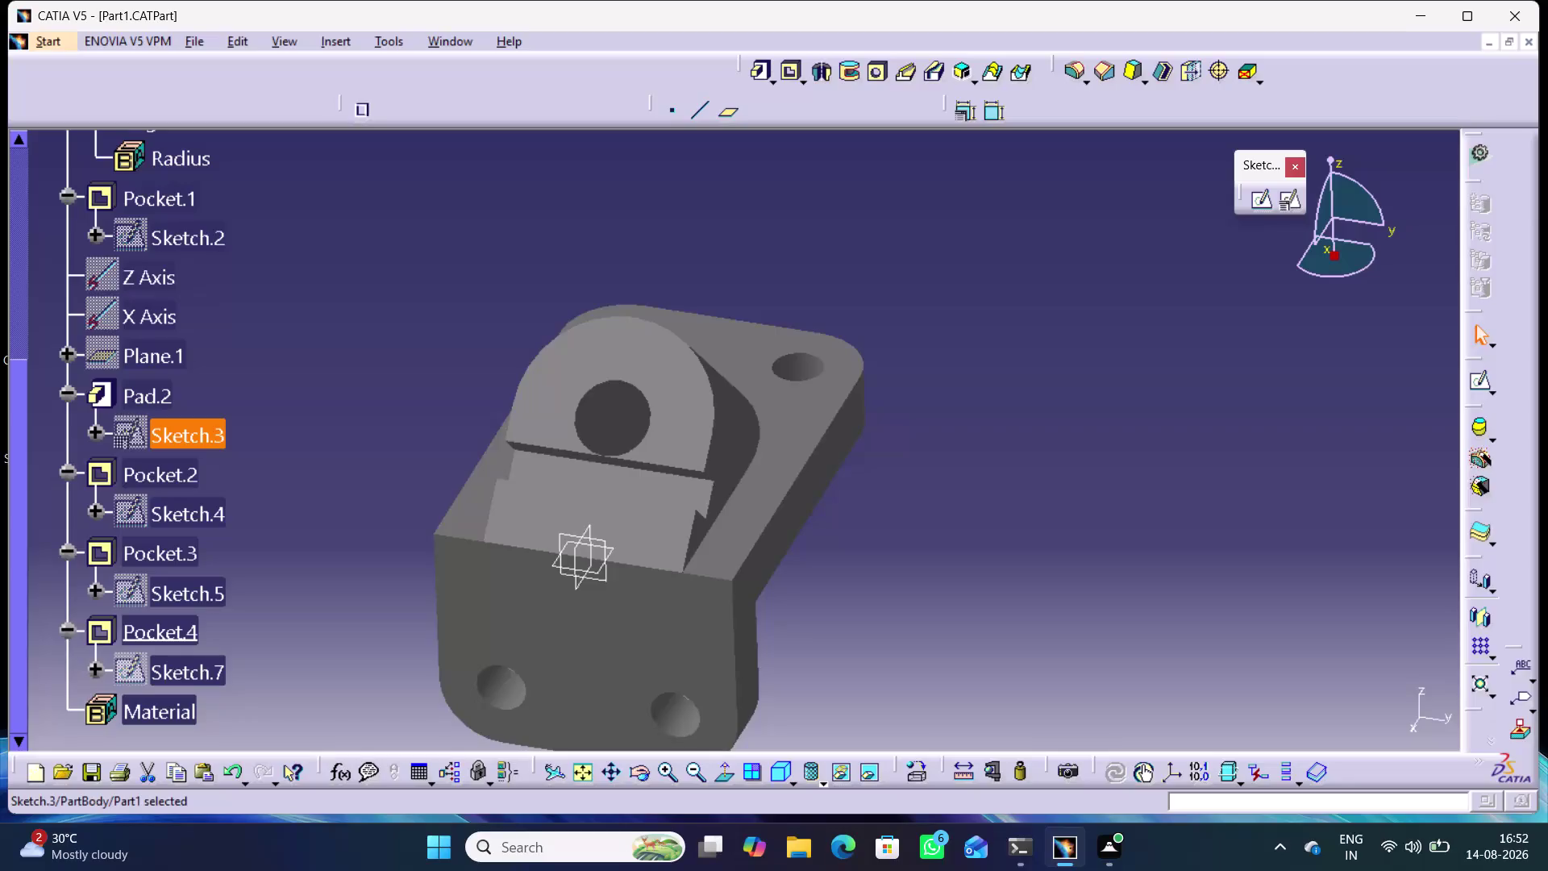
Orbit the bracket and inspect Sketch.2's two 20 mm hole circles.
middle_drag(924, 541, 962, 488)
right_drag(925, 541, 961, 488)
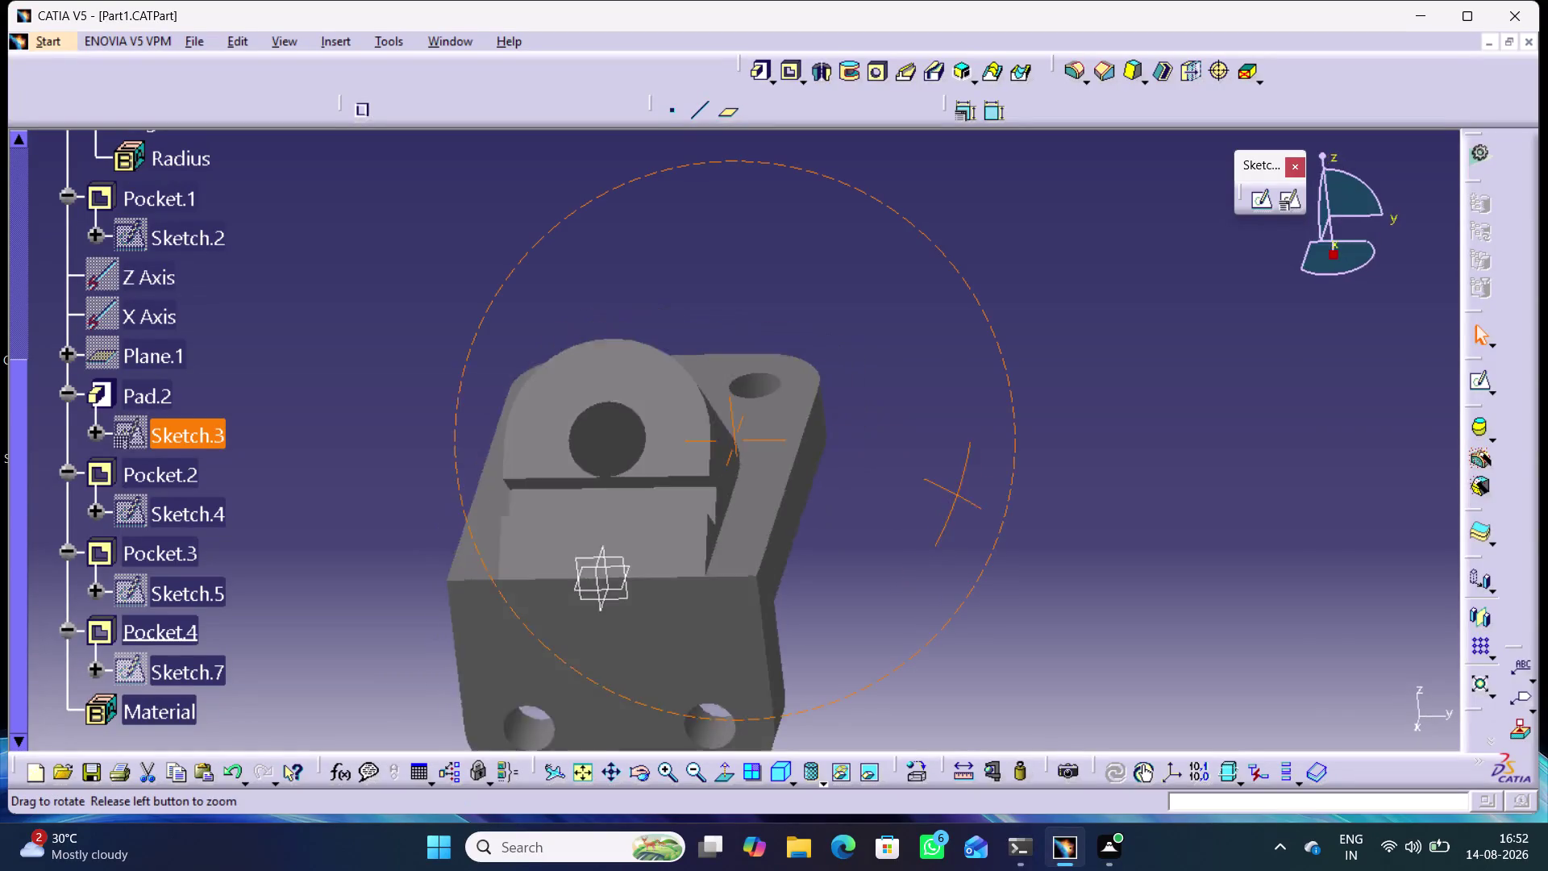
middle_drag(962, 488, 907, 536)
right_drag(962, 487, 907, 536)
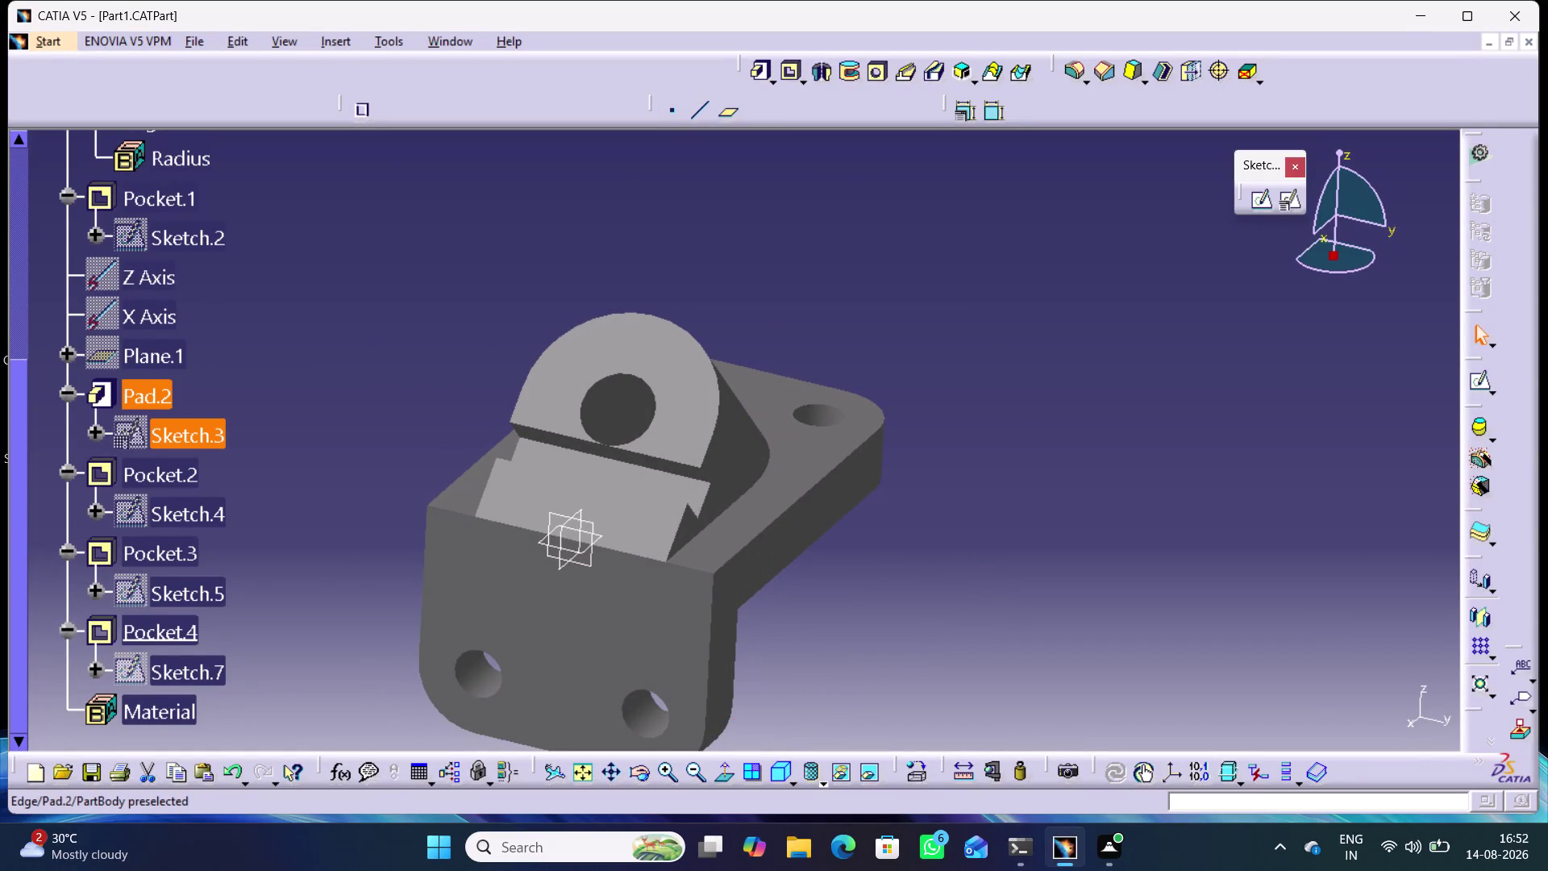
double_click(212, 241)
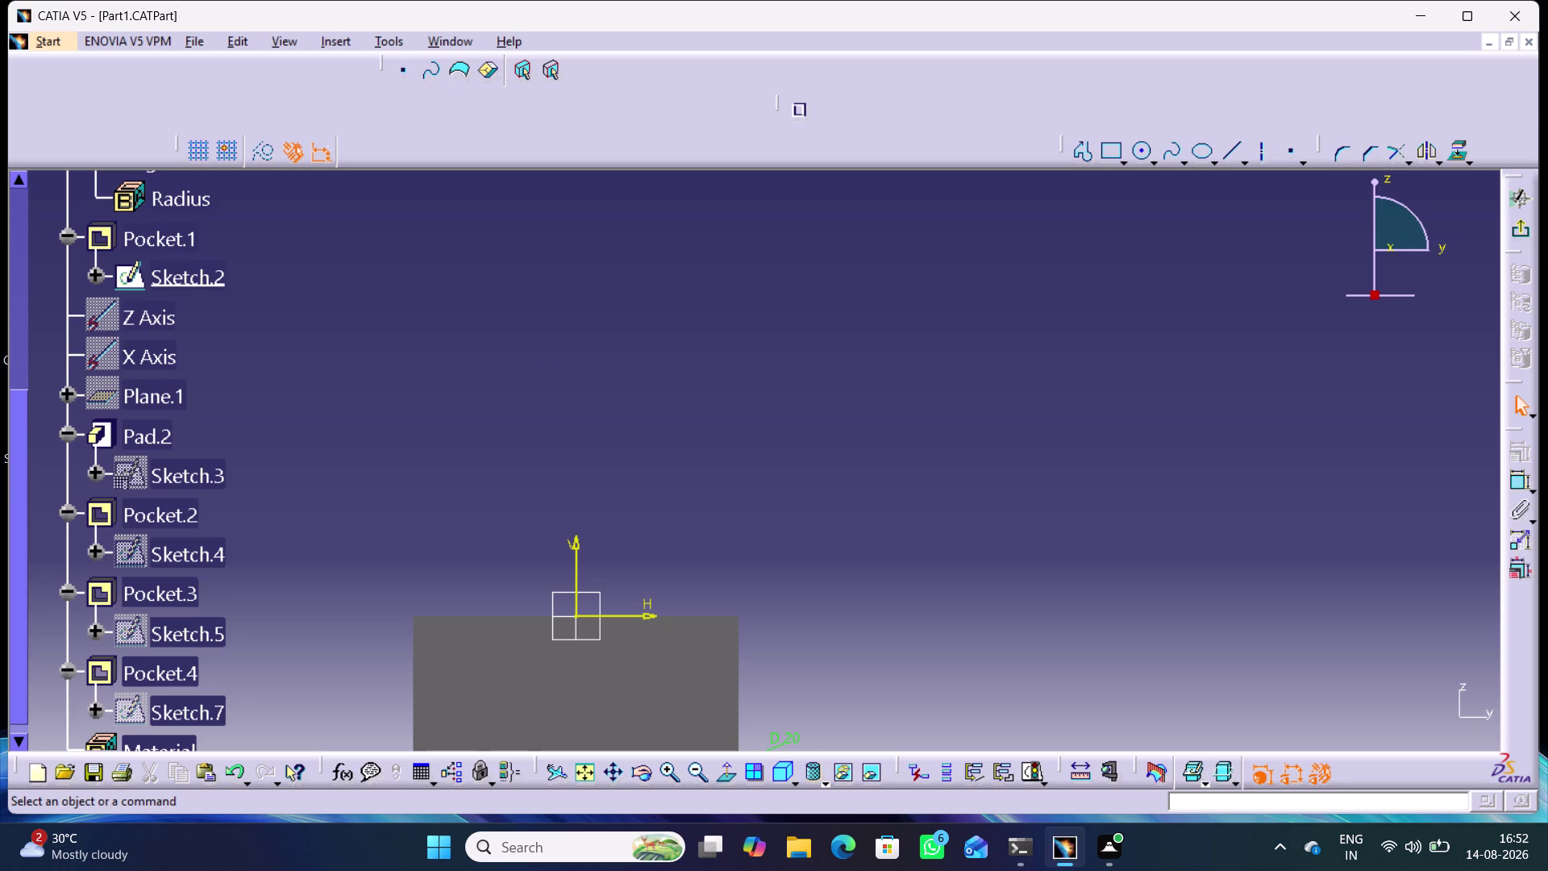
middle_drag(826, 573, 935, 268)
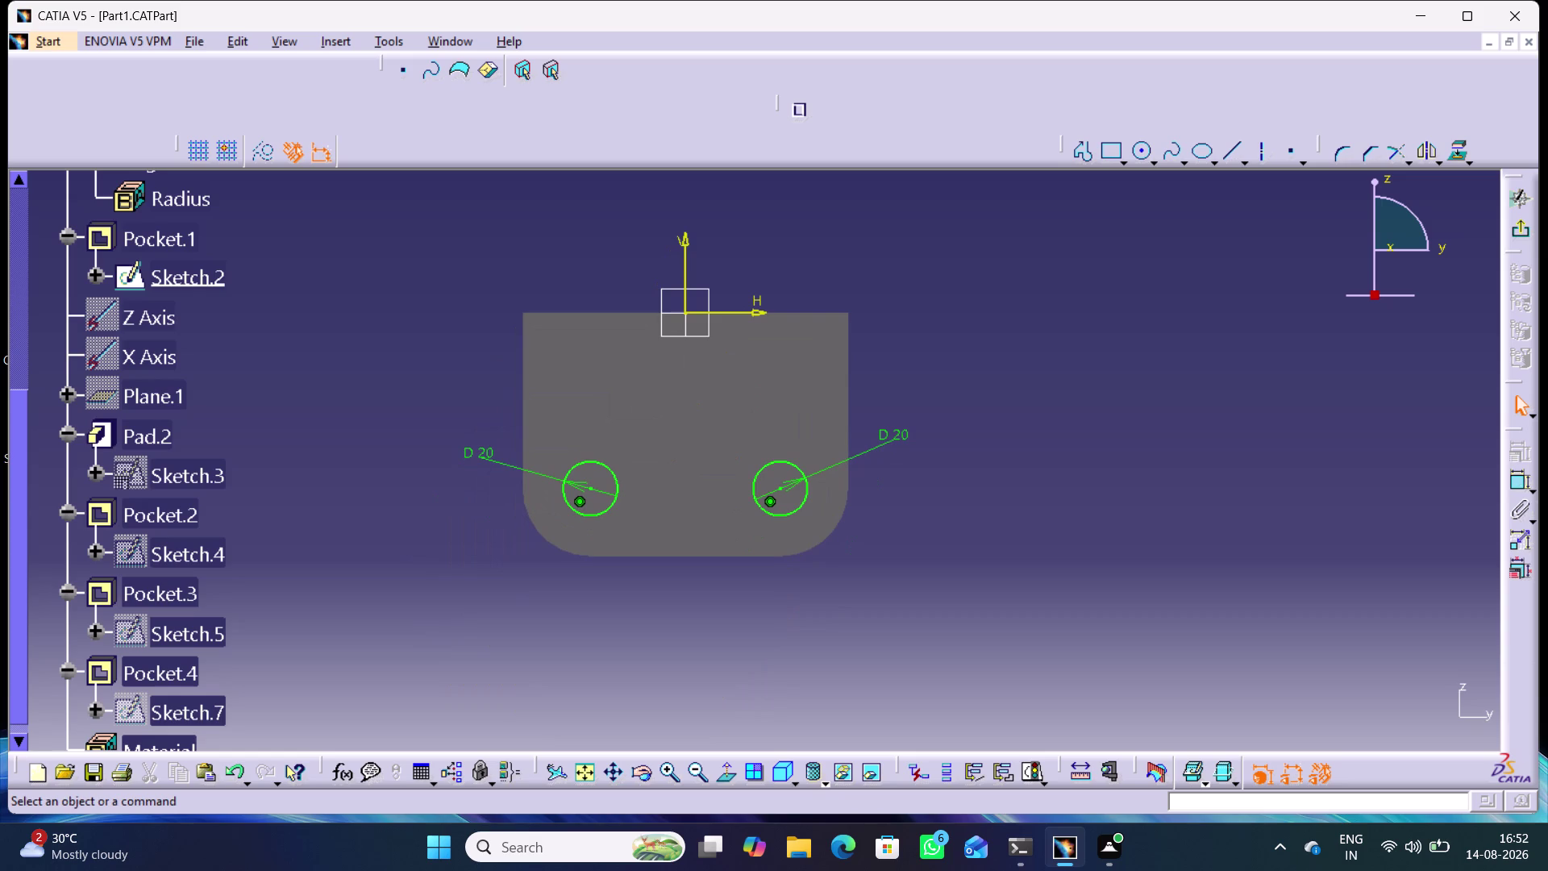
click(1520, 233)
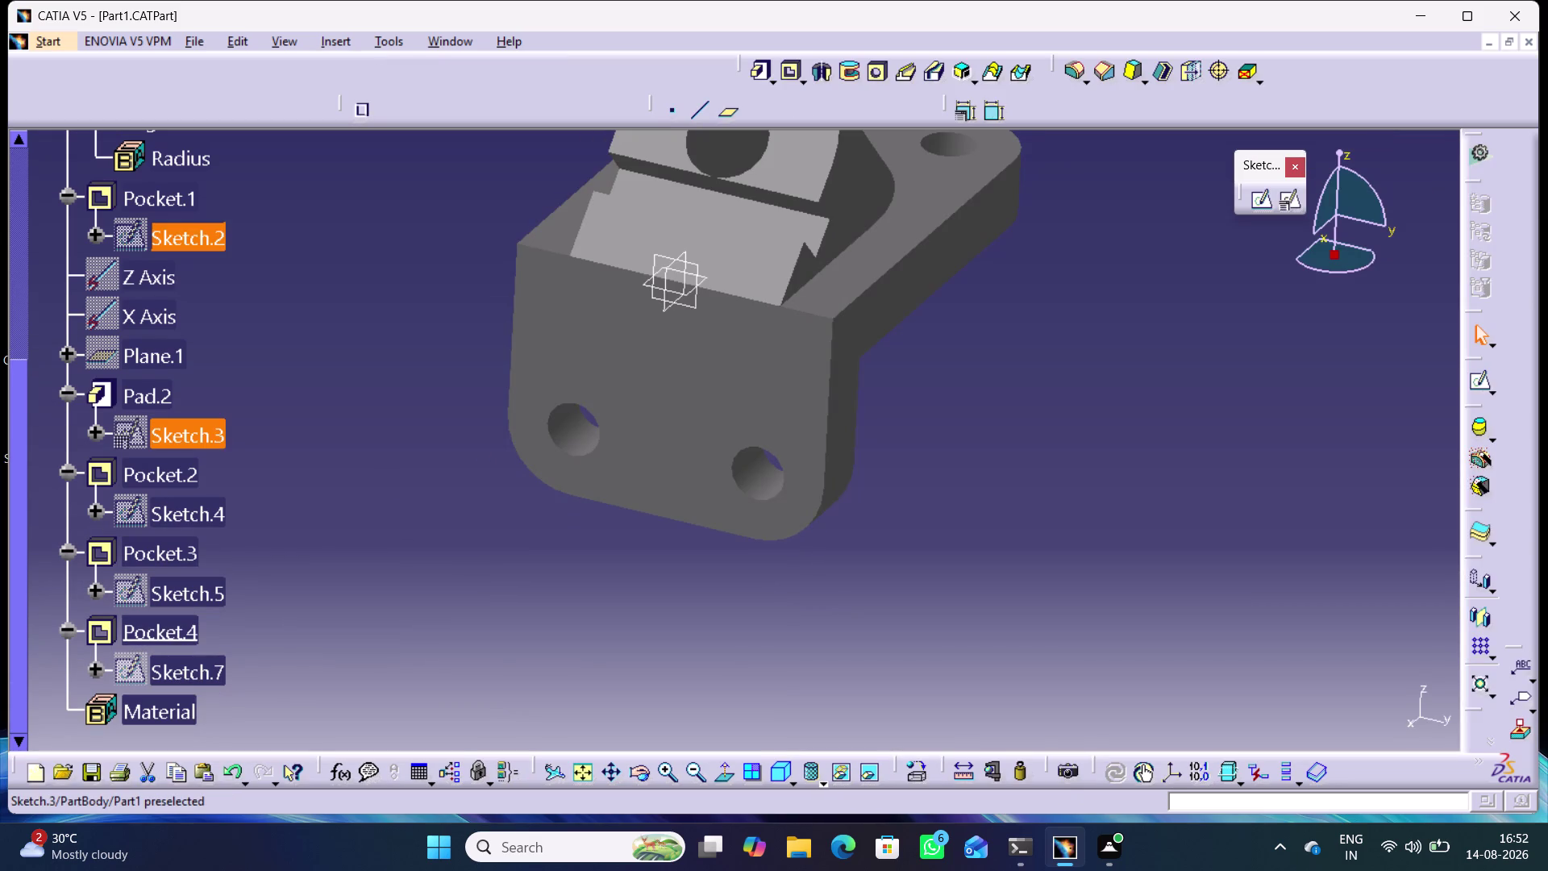
Inspect the upright's 80 by 95 profile sketch, then return to the part.
middle_drag(328, 386, 306, 442)
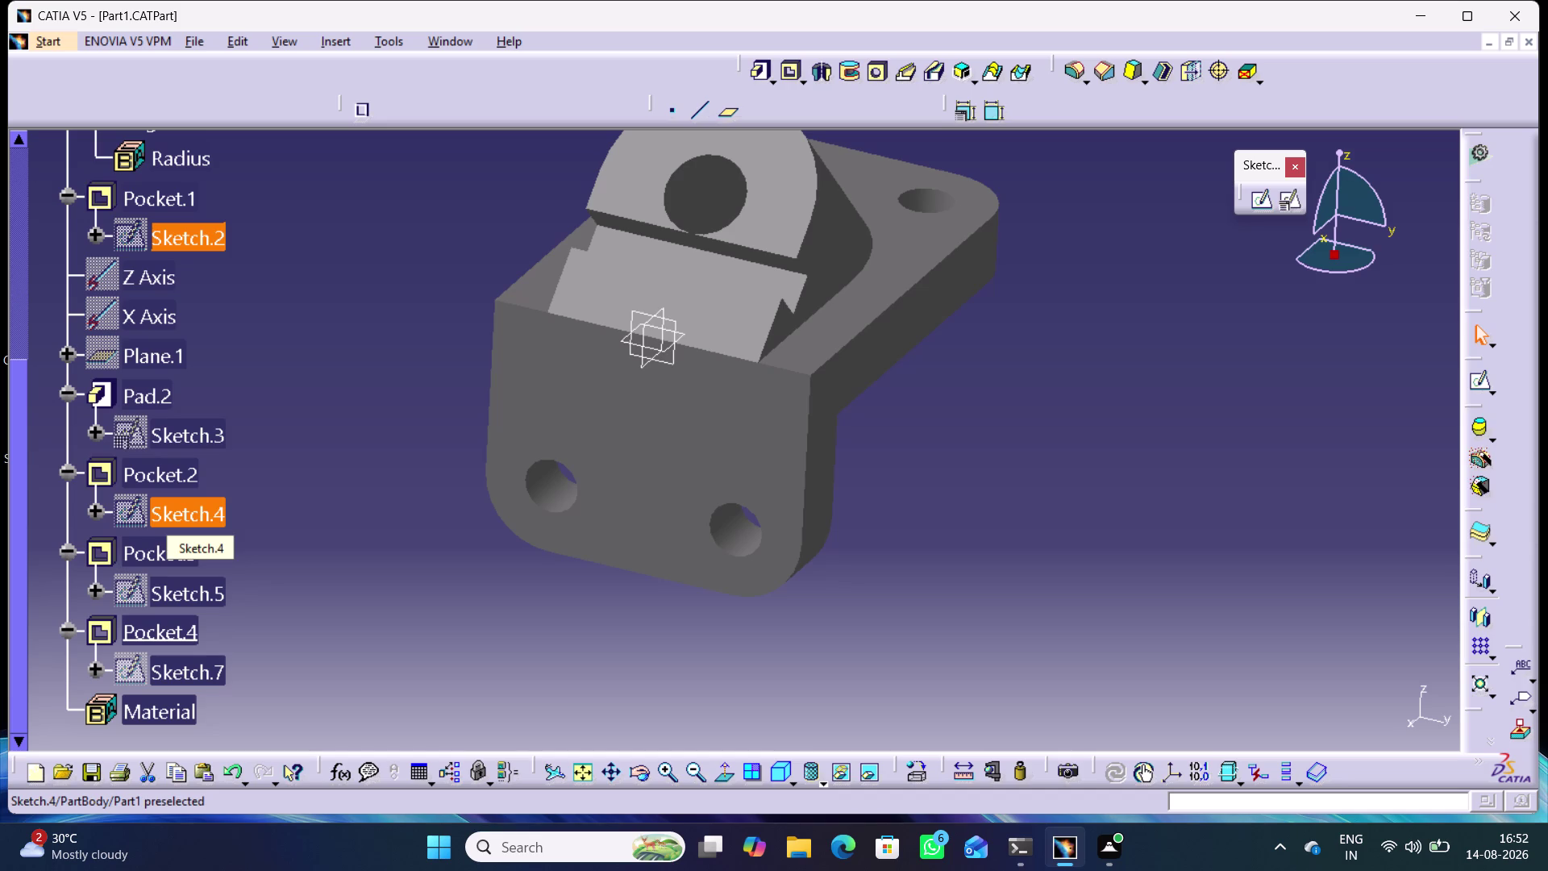
double_click(194, 434)
middle_drag(975, 382, 975, 411)
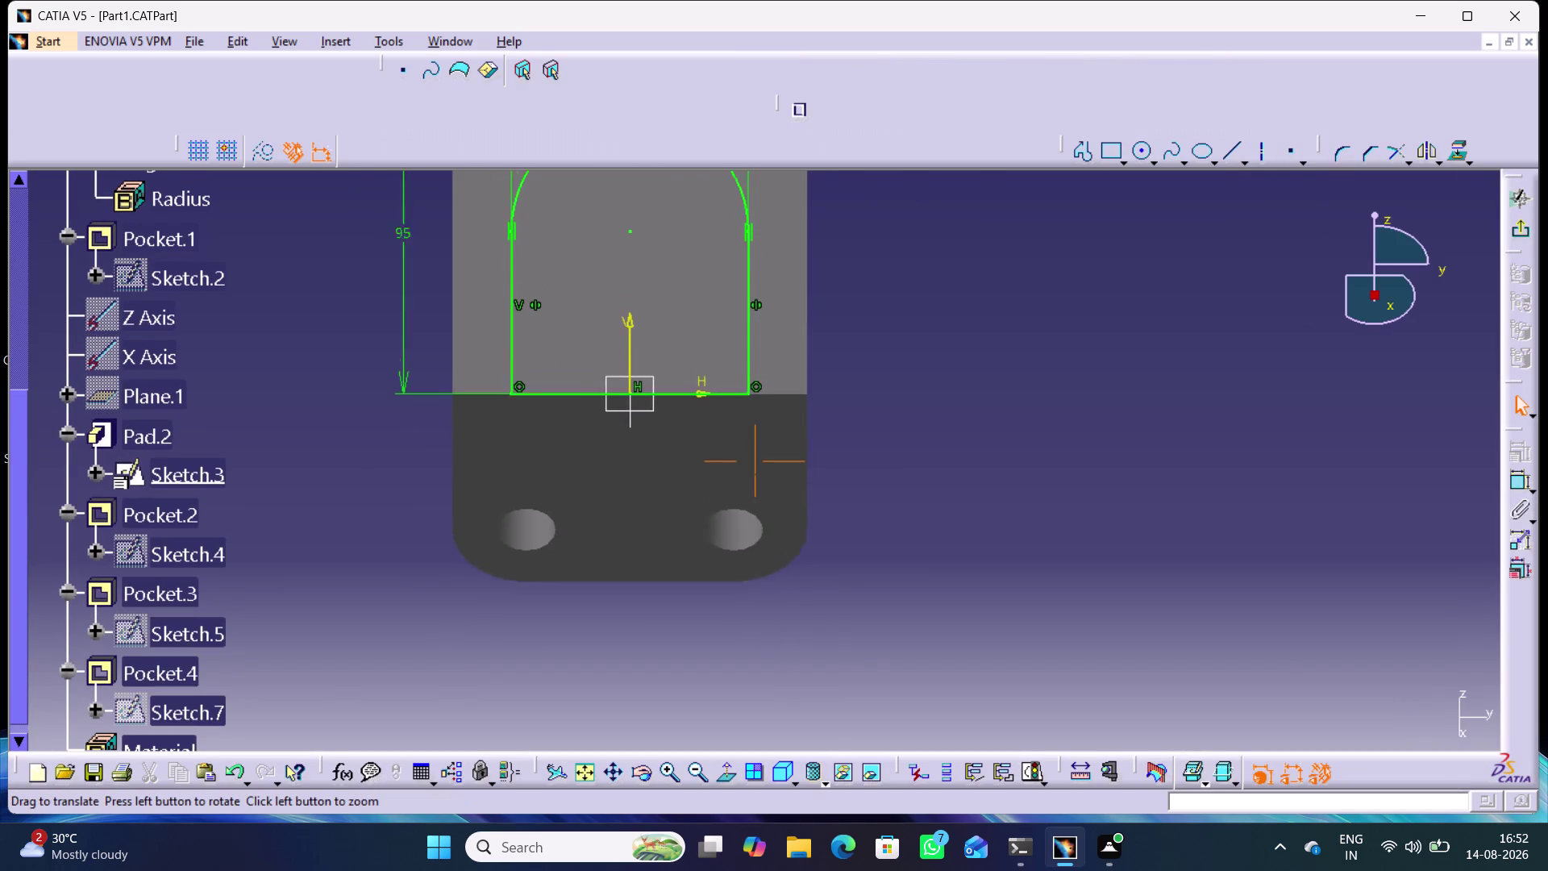
middle_drag(975, 411, 985, 601)
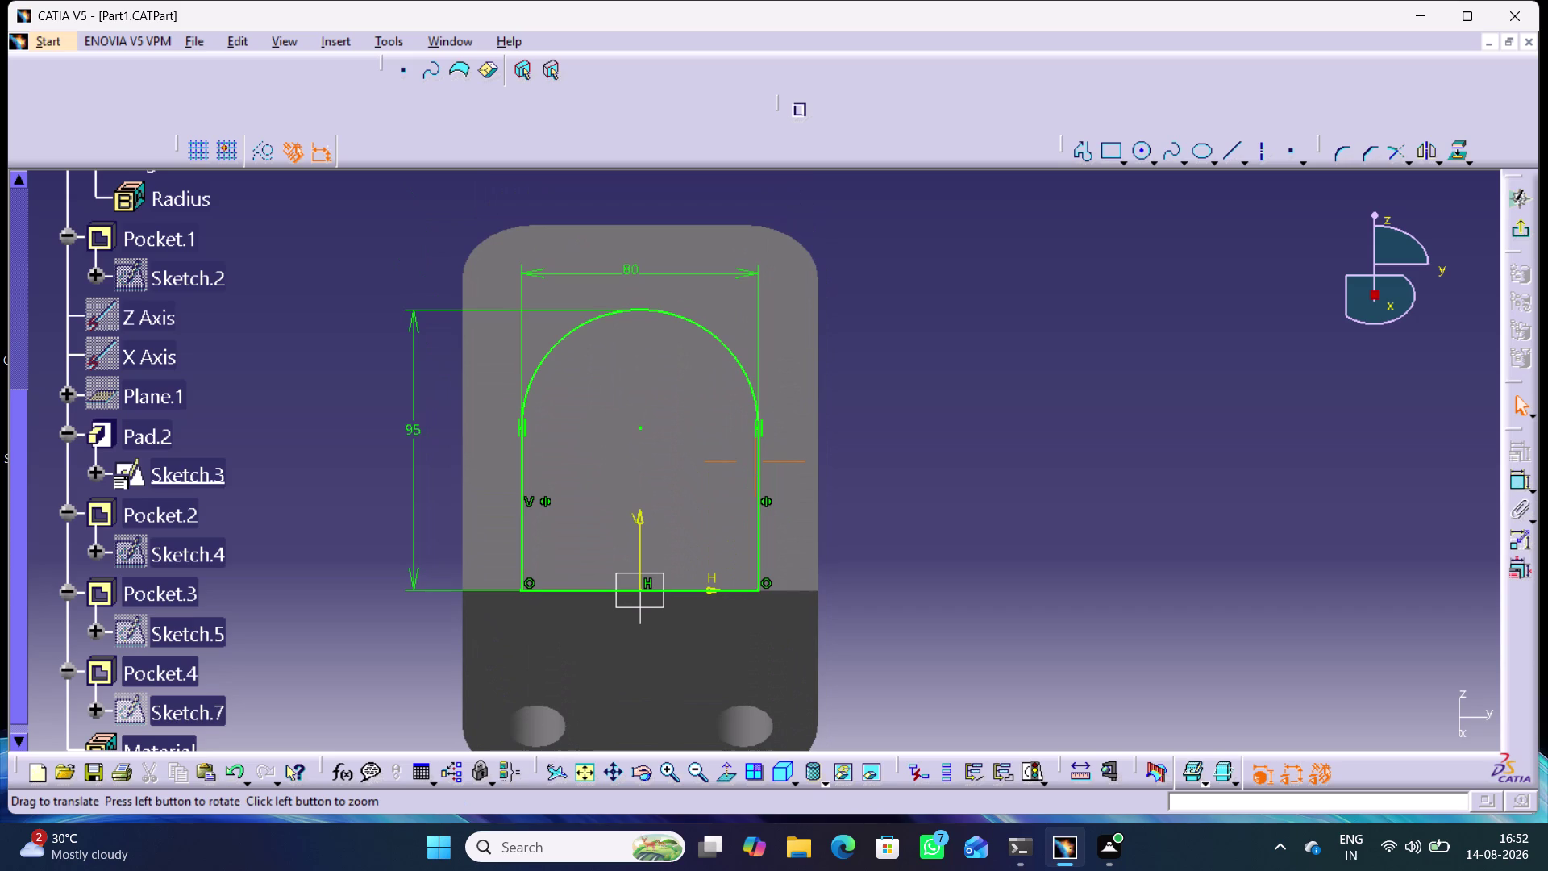
click(1524, 235)
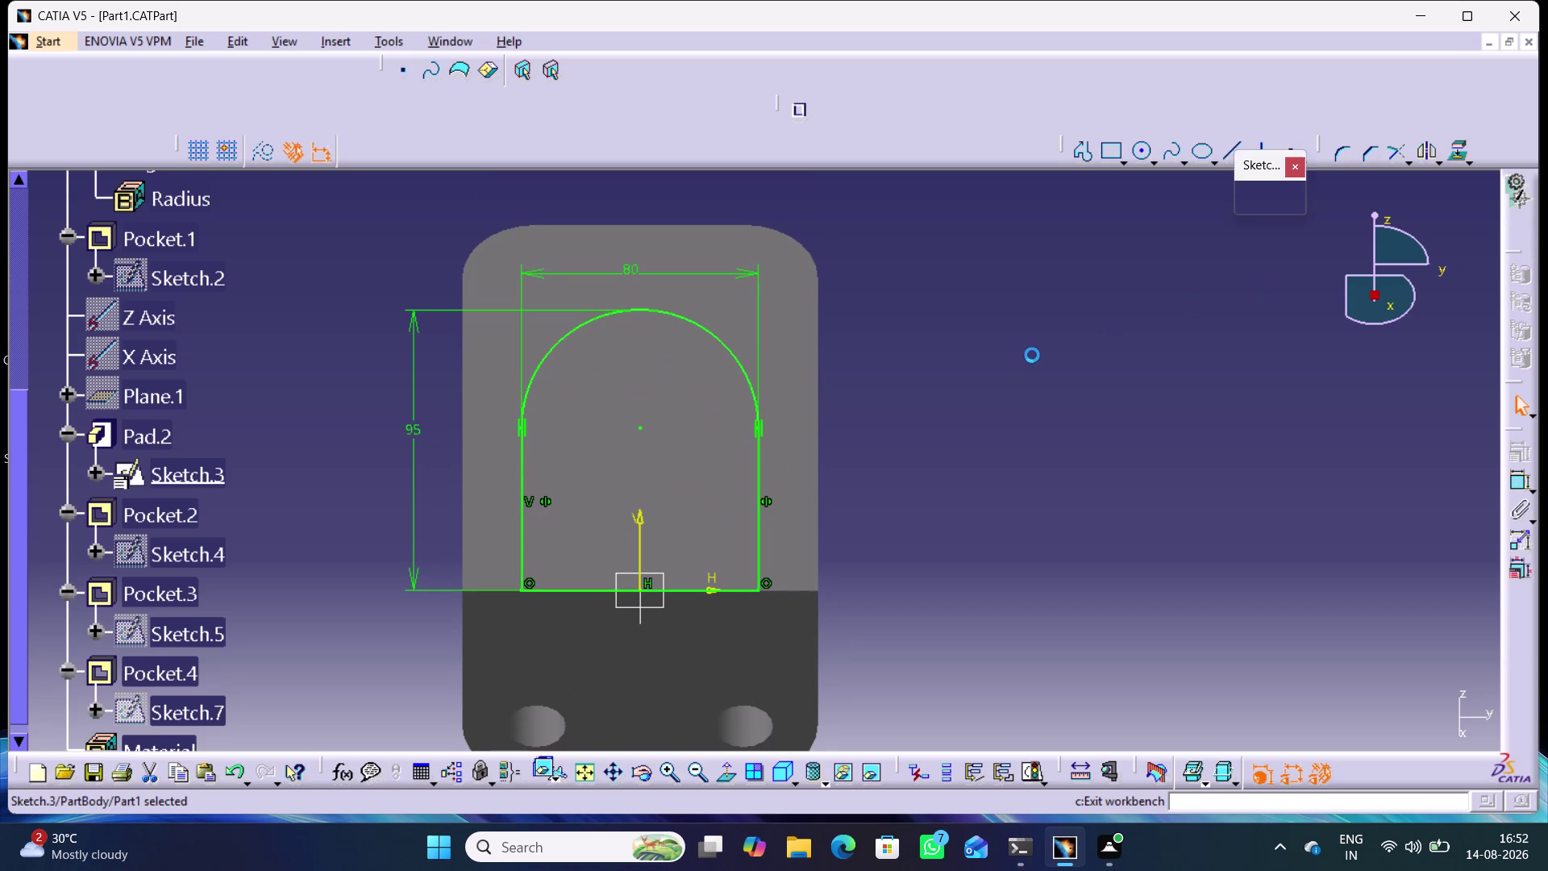
middle_drag(988, 503, 1044, 432)
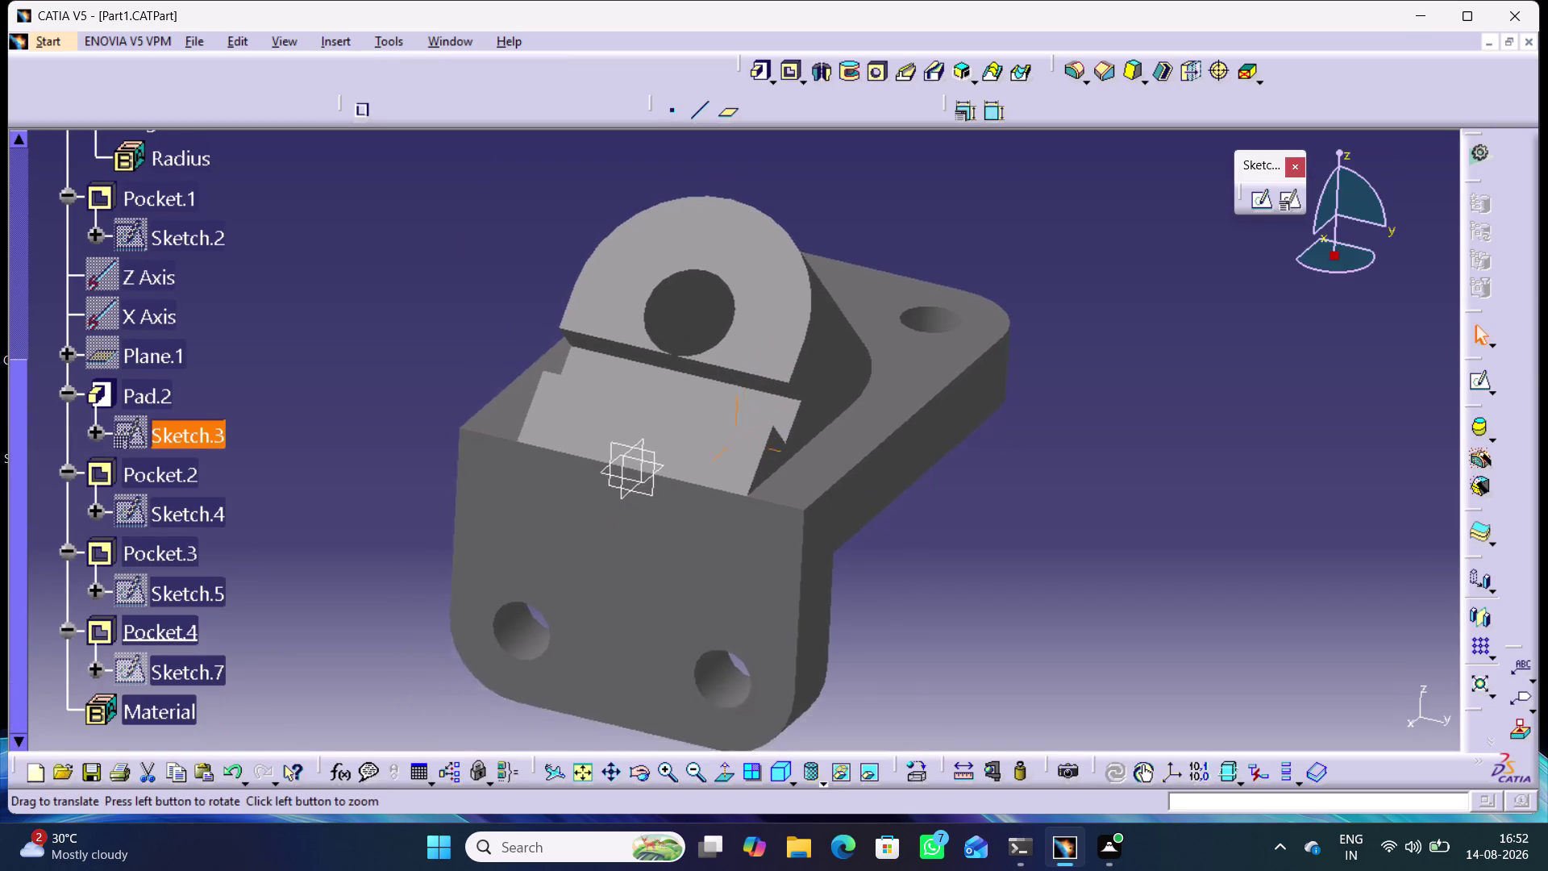
middle_drag(1045, 431, 1025, 466)
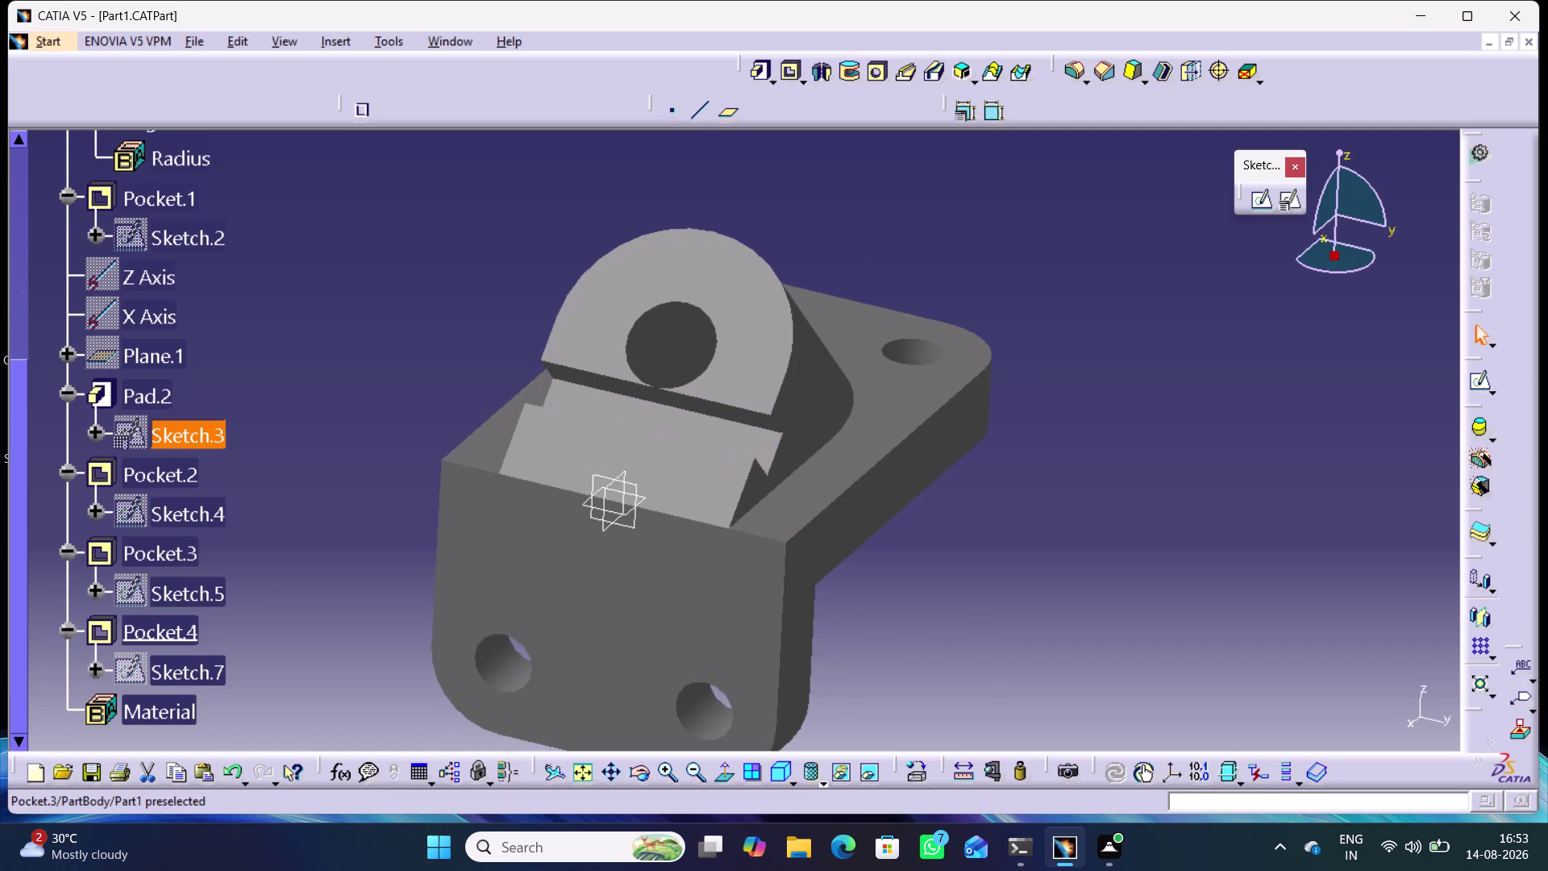
Change Sketch.5's slot offset constraint from 25 mm to 20 mm and exit the sketch.
double_click(187, 592)
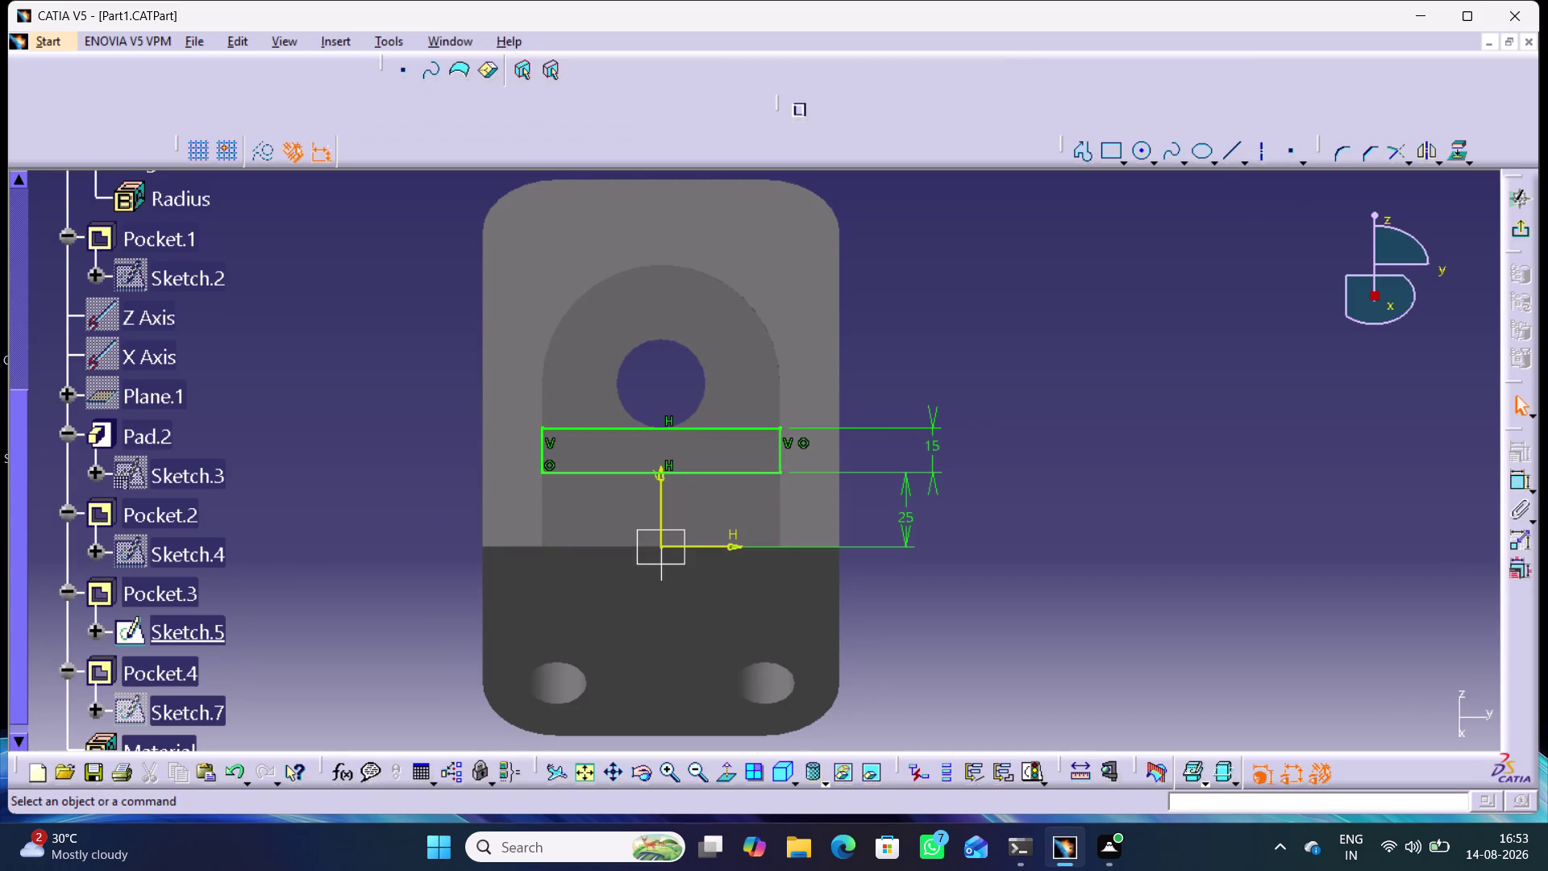
double_click(904, 512)
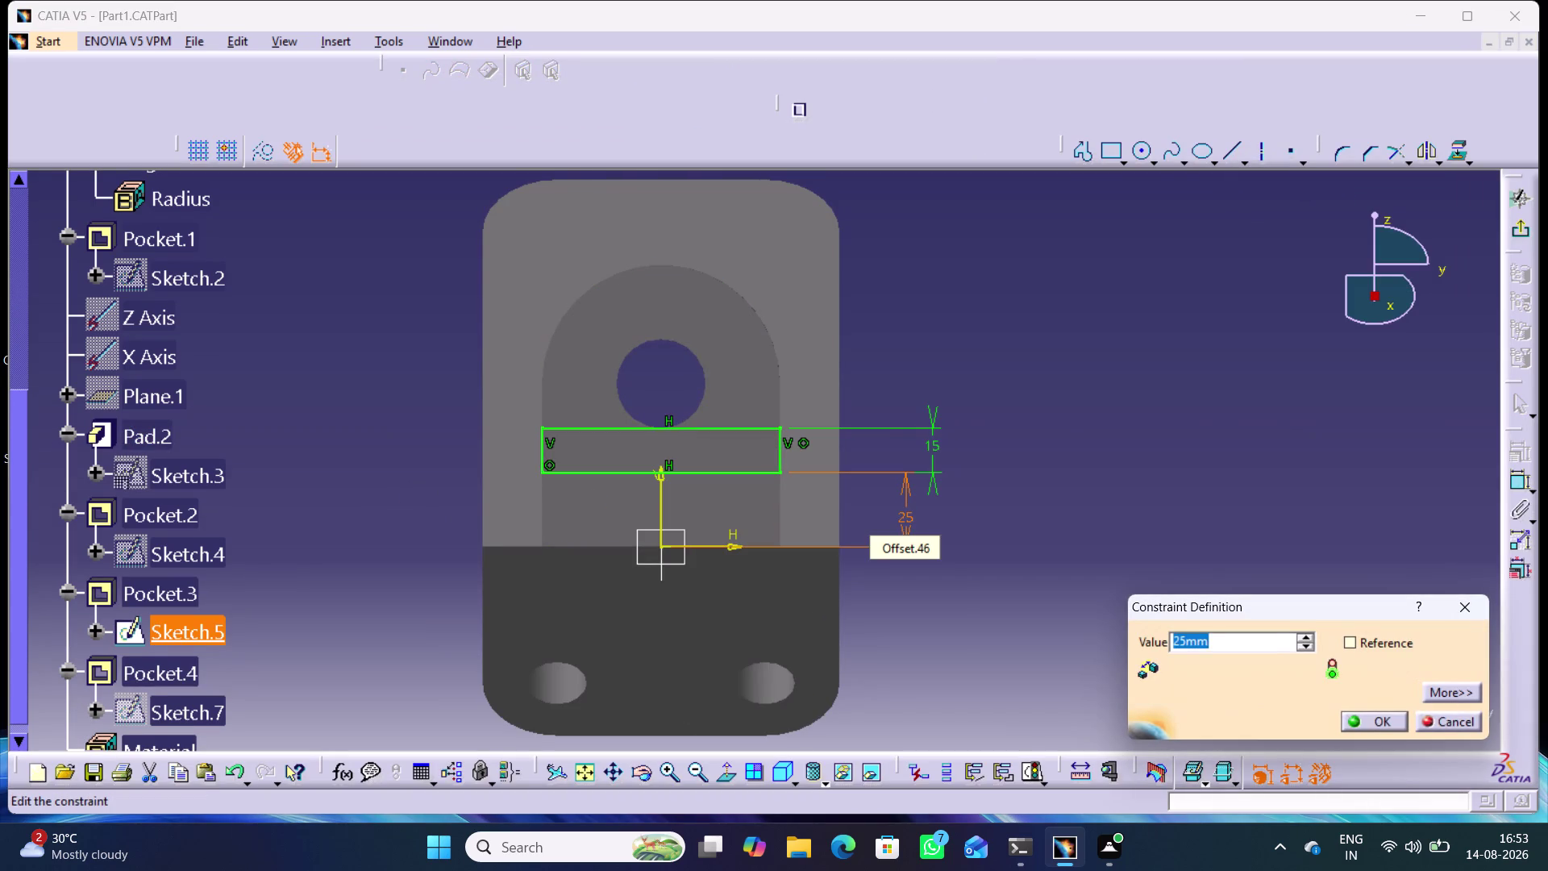
text(20)
key(Return)
click(1149, 458)
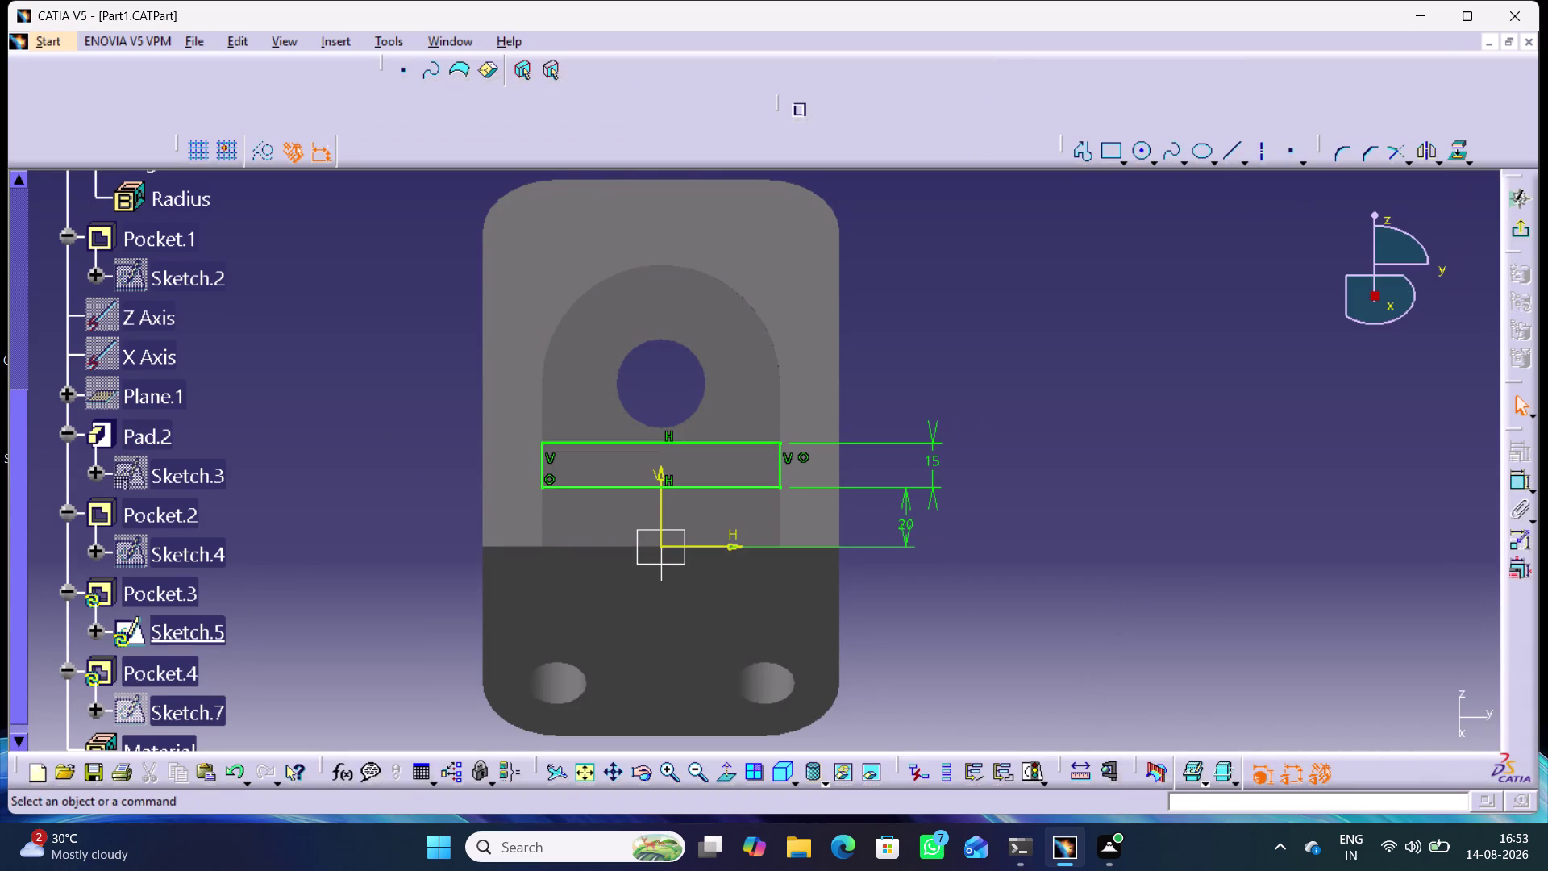
click(1527, 230)
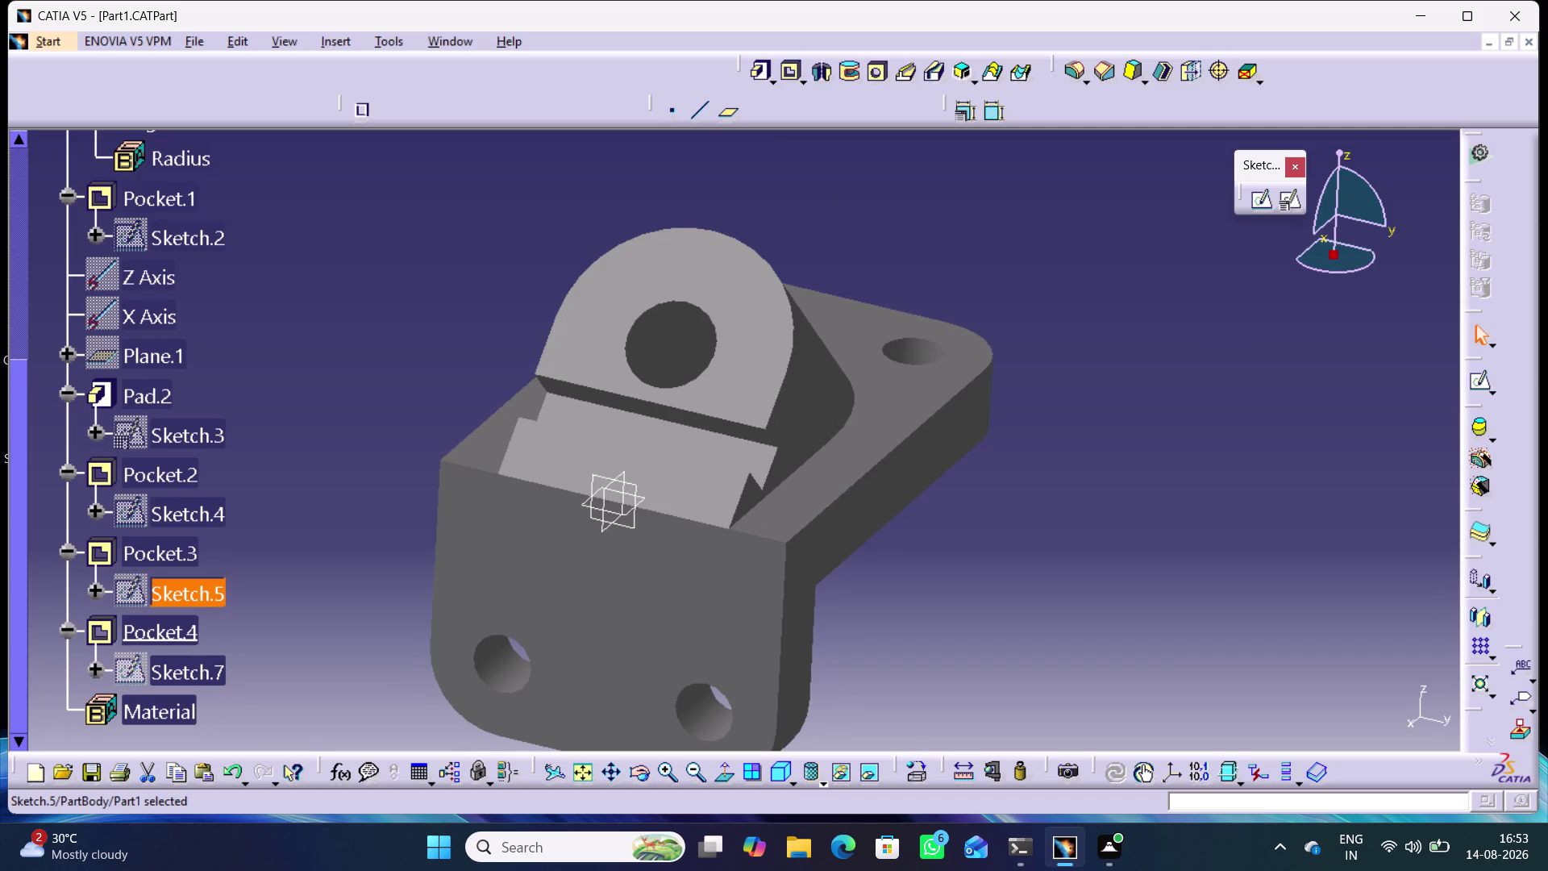
Deselect Sketch.5, update the part with Ctrl+U and save it.
click(1048, 405)
middle_drag(1068, 454, 1129, 465)
right_drag(1071, 455, 1128, 466)
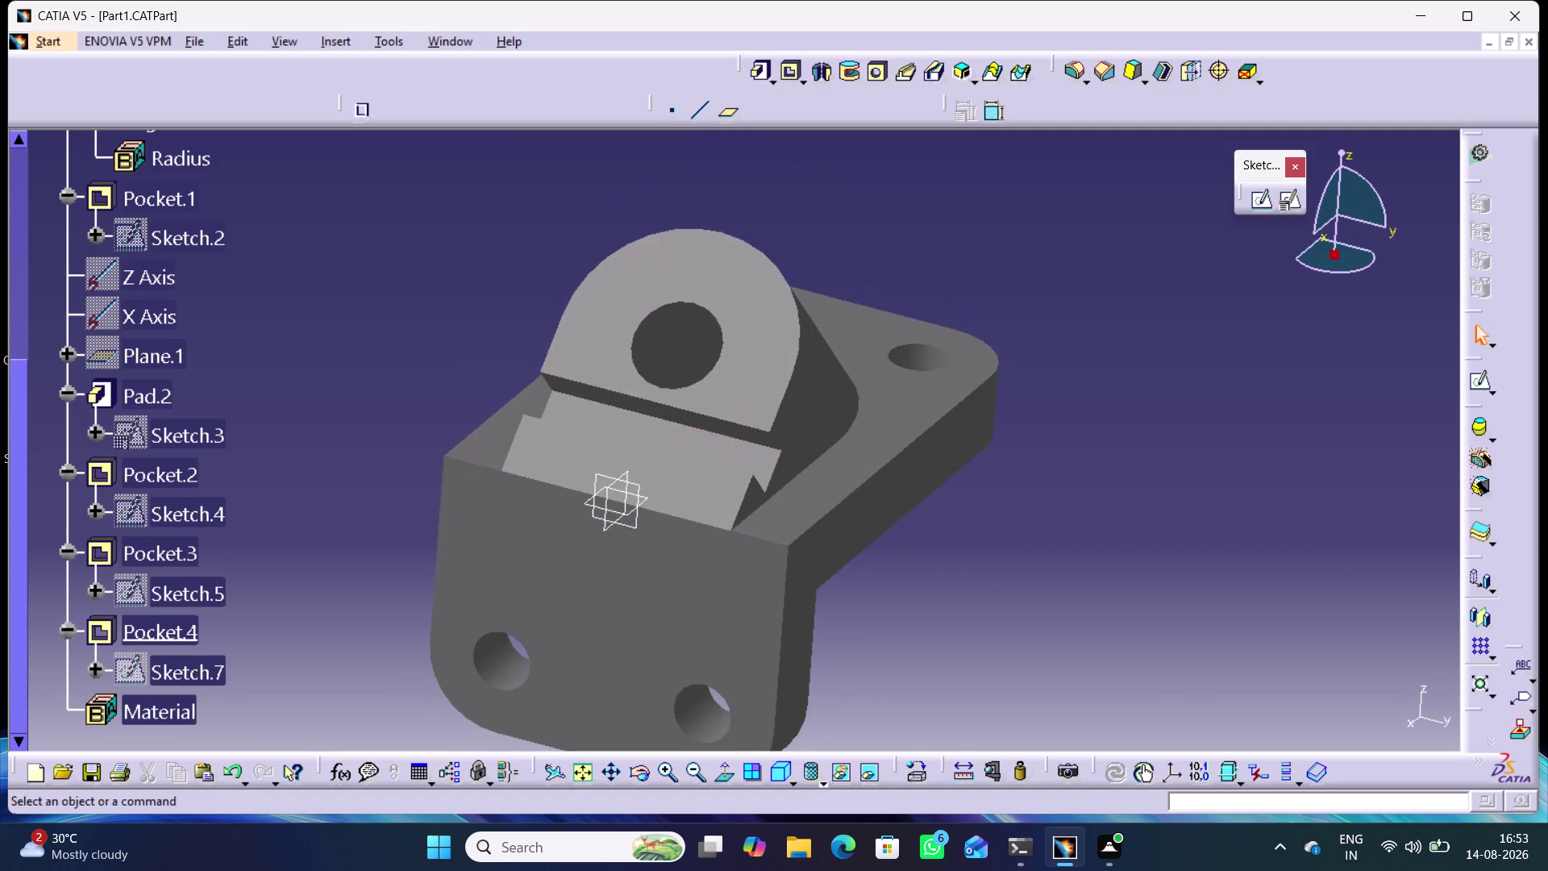
click(1140, 776)
click(1183, 679)
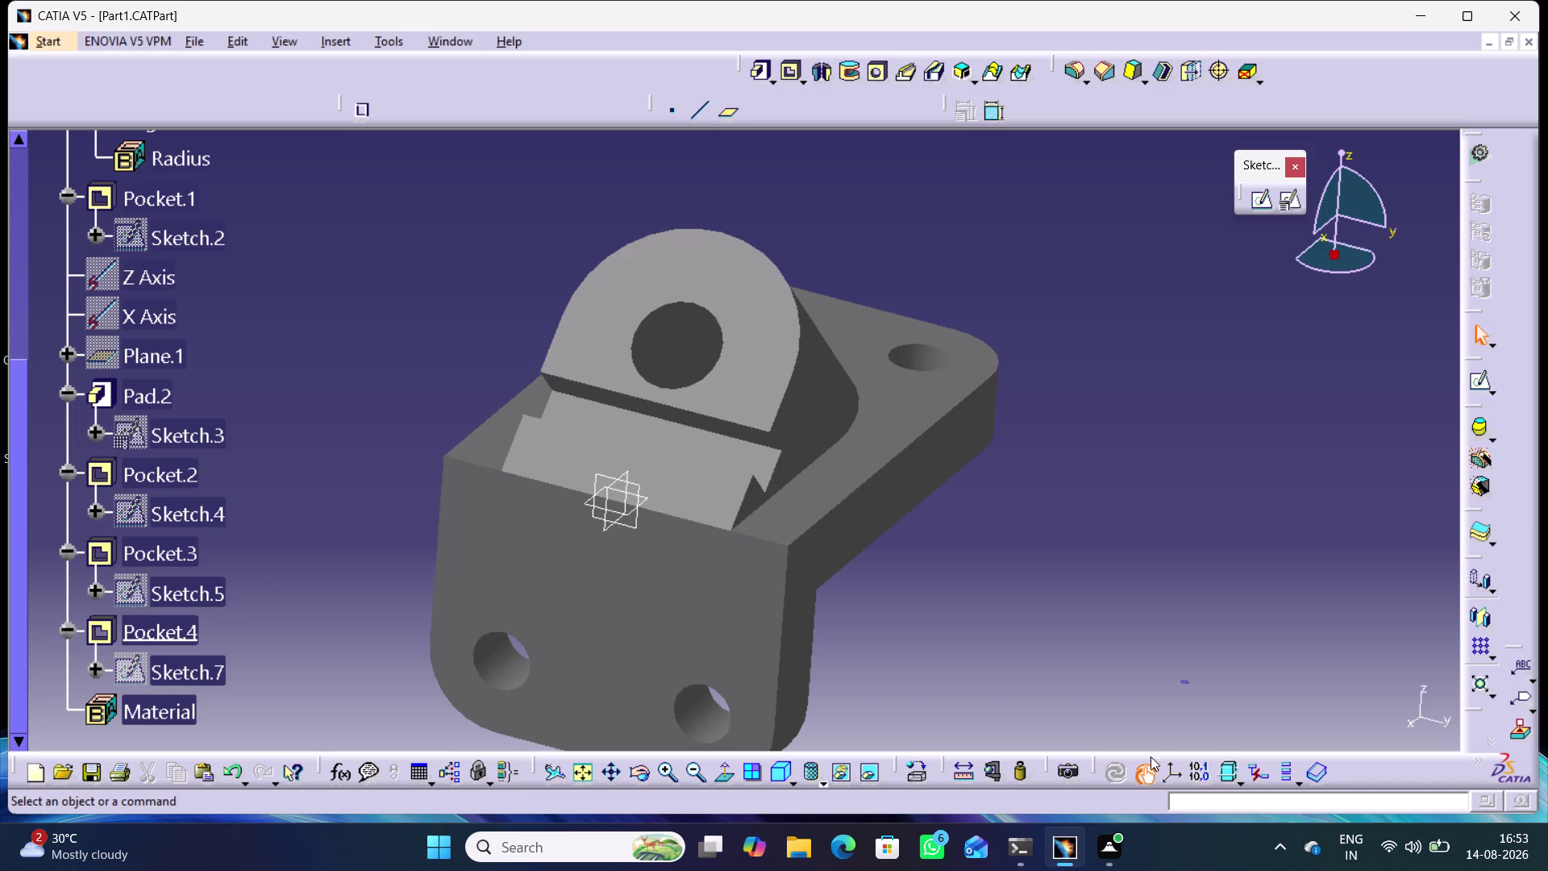
click(1146, 769)
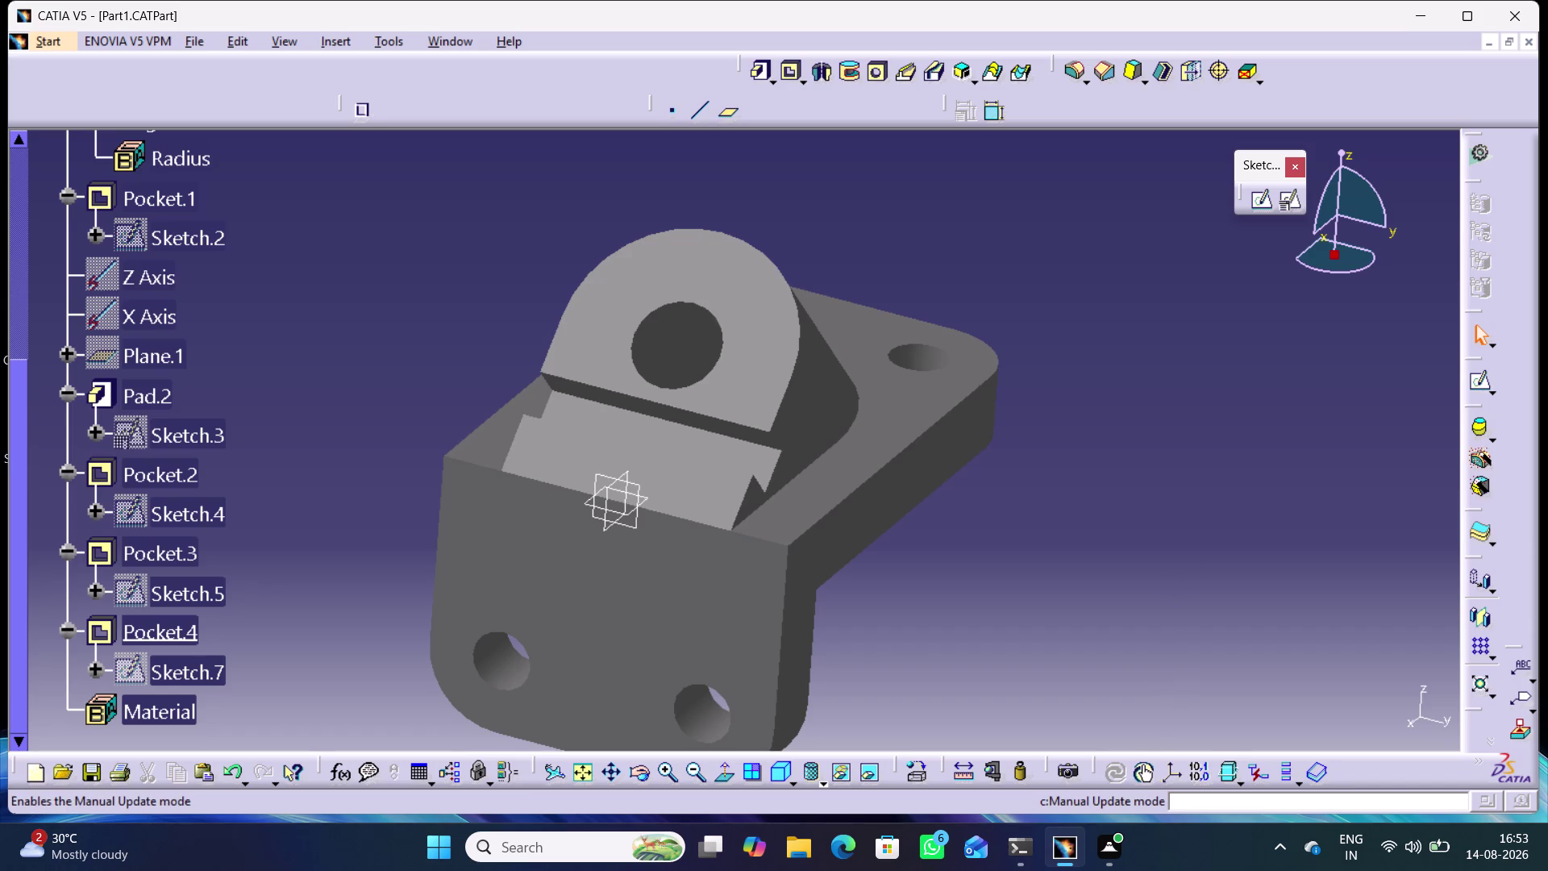
key(ctrl+u)
key(ctrl+u)
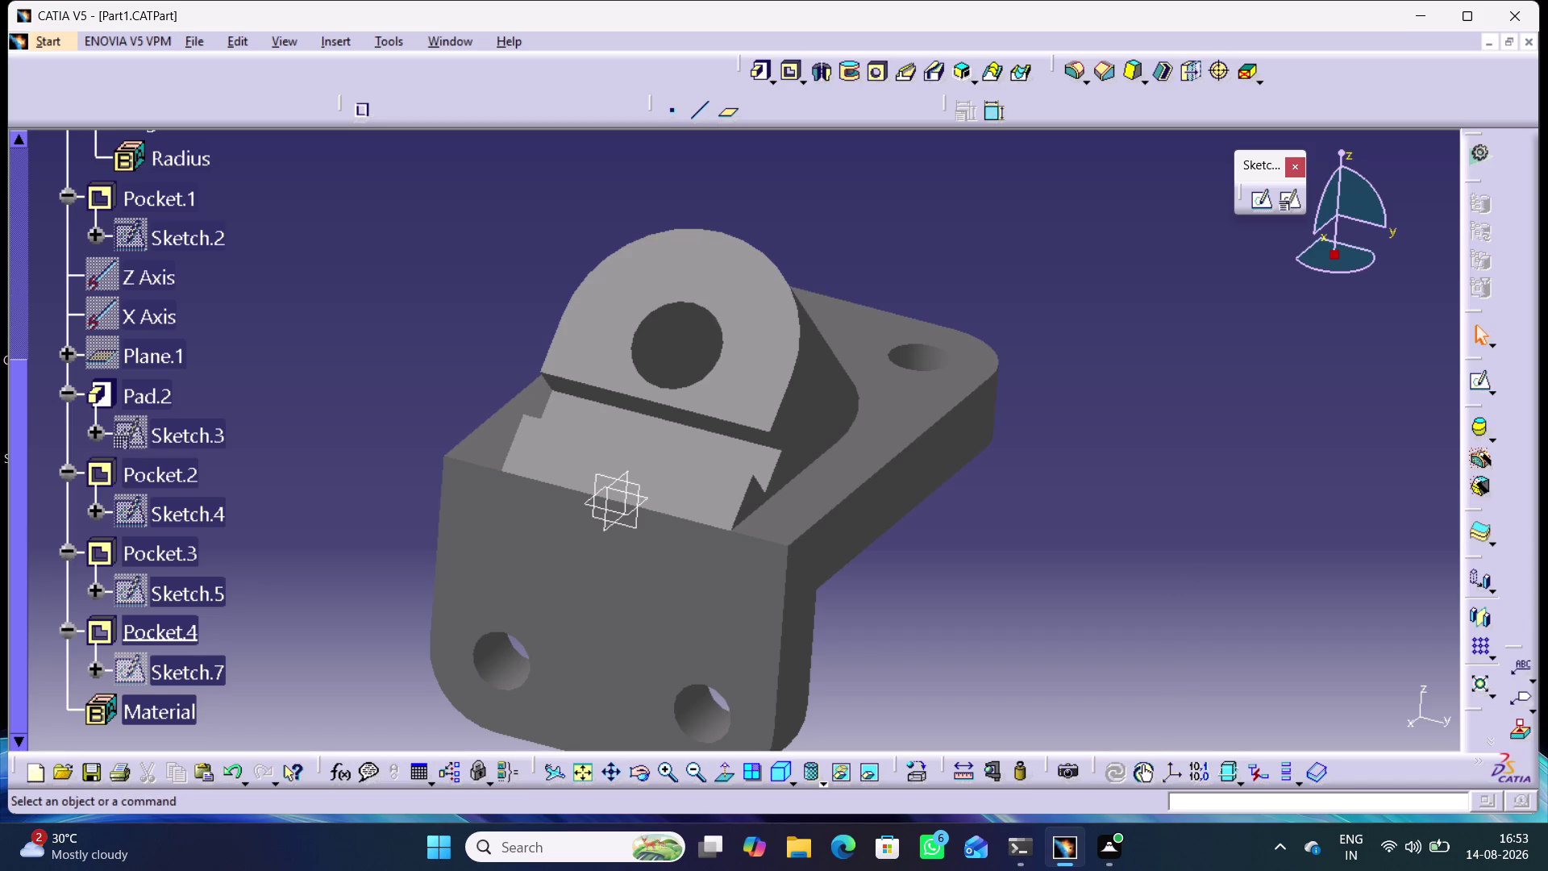
key(ctrl+s)
key(ctrl+s)
key(ctrl+s)
Apply a standard view orientation and orbit to show the upright from behind.
middle_drag(432, 330, 351, 296)
right_drag(432, 330, 351, 297)
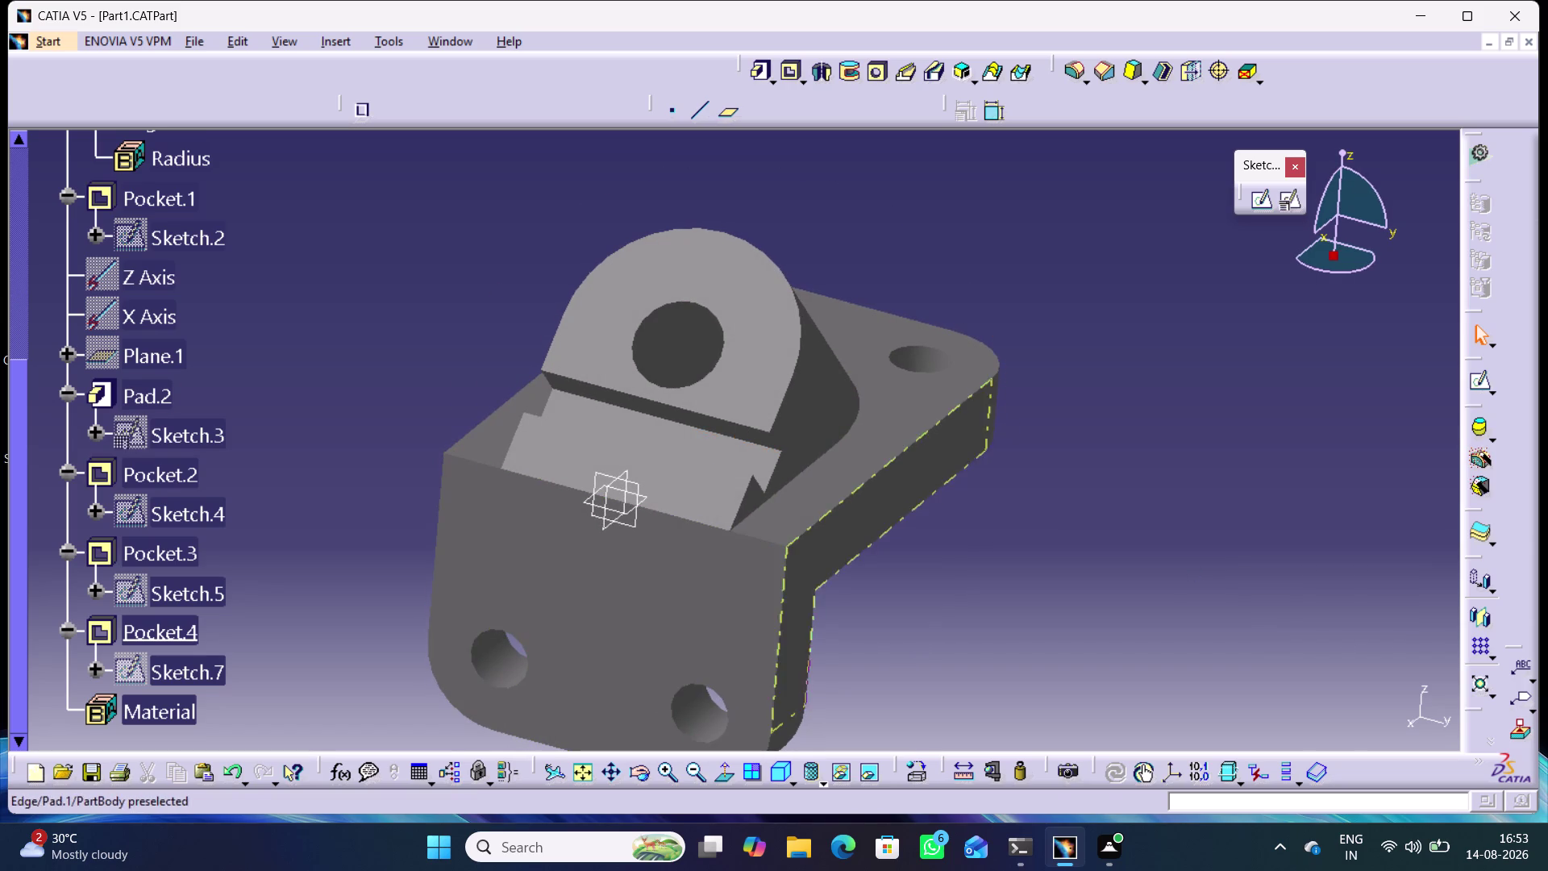
click(824, 779)
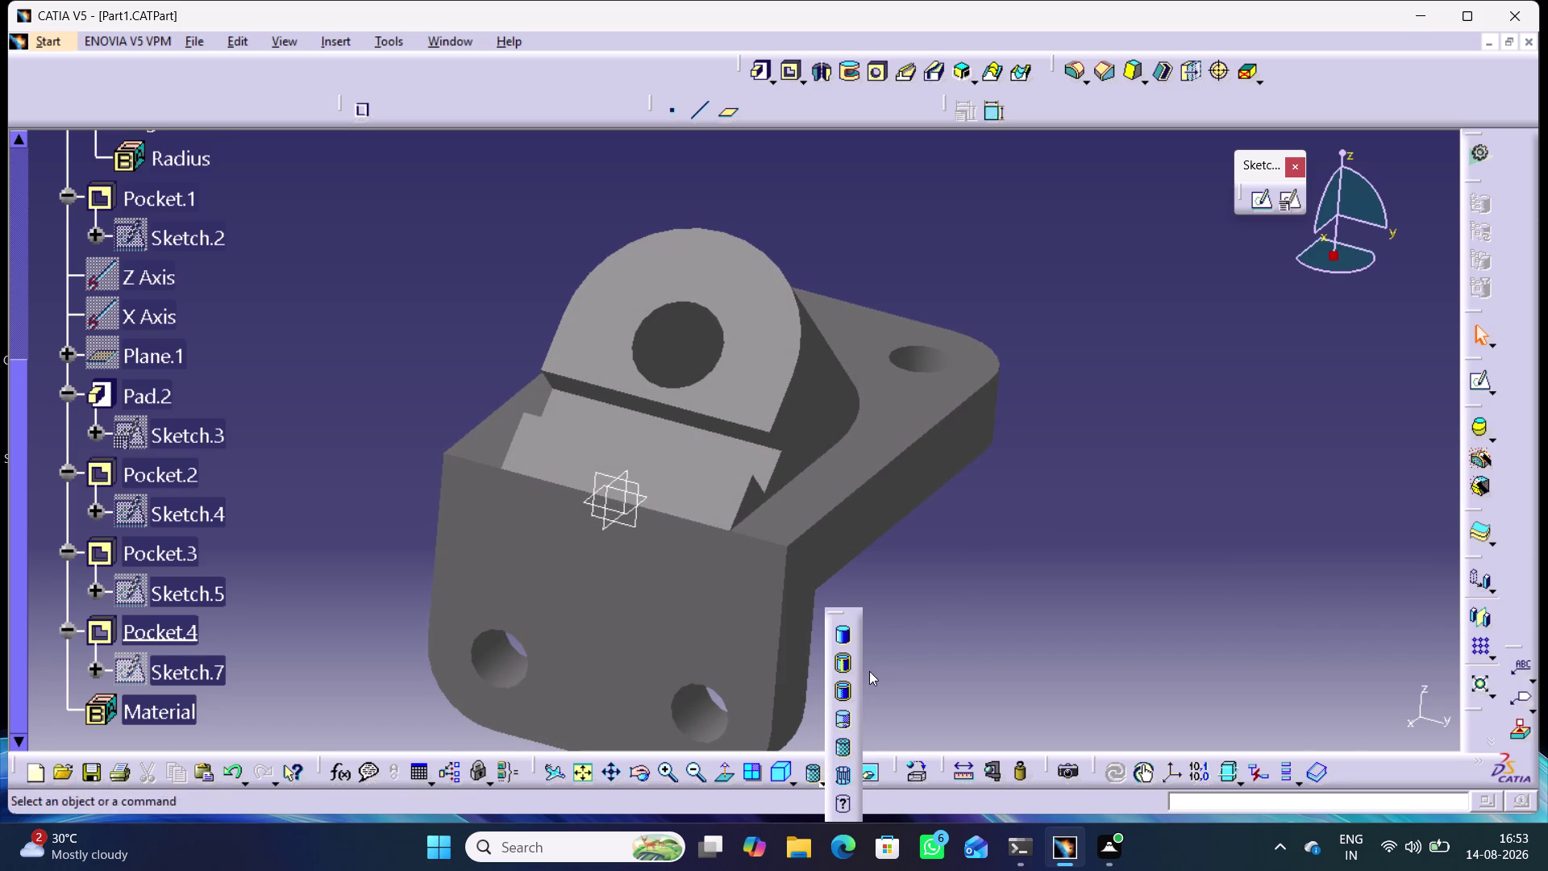
click(842, 735)
click(991, 579)
middle_drag(997, 569, 788, 606)
right_drag(997, 569, 788, 606)
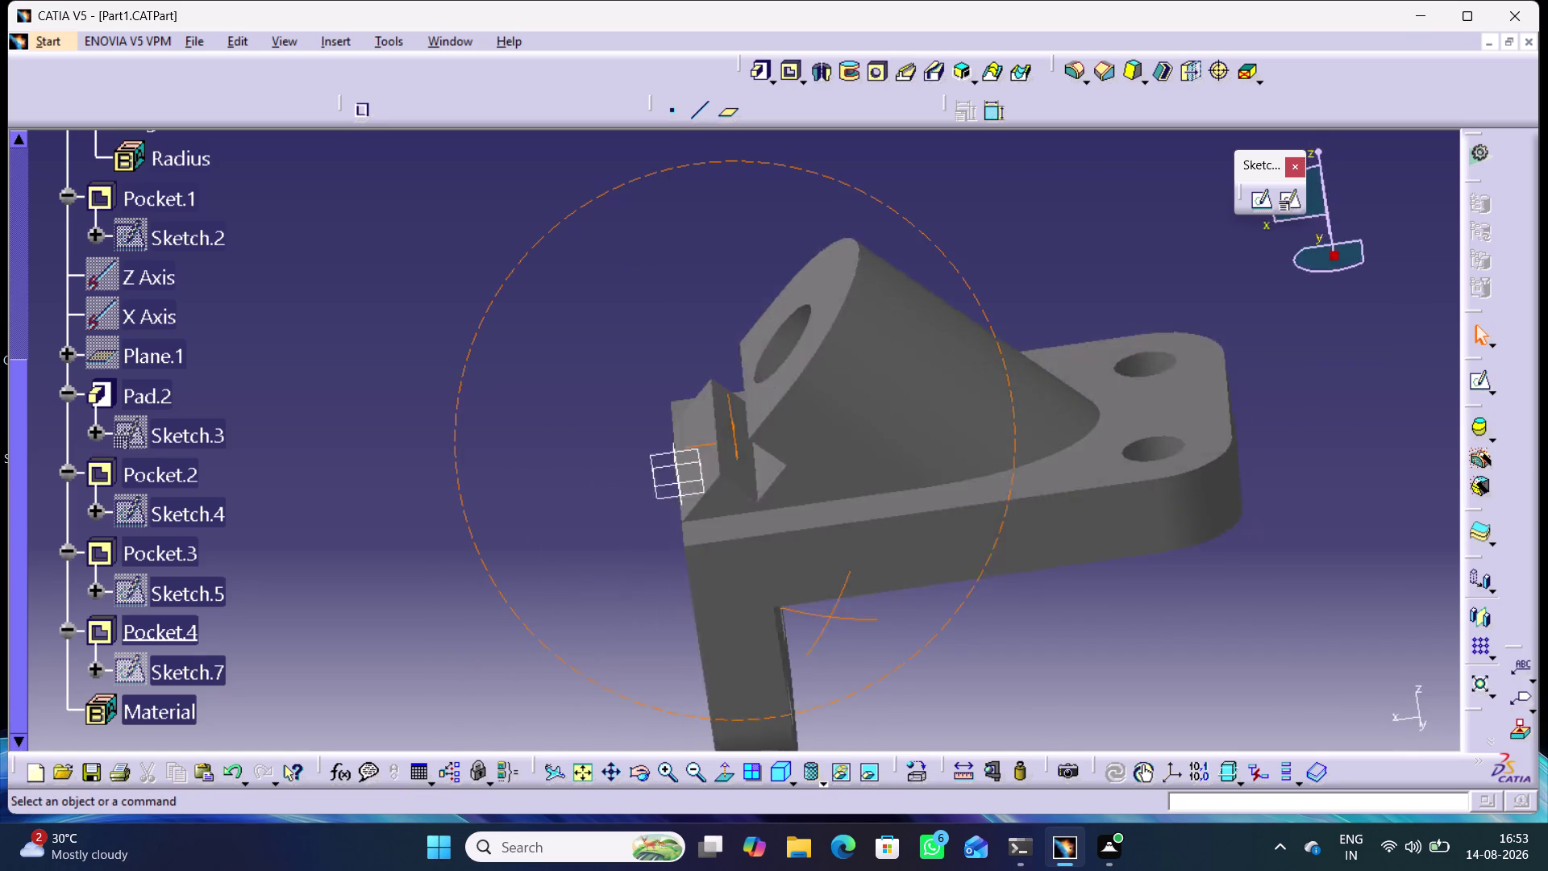
middle_drag(788, 605, 900, 551)
right_drag(788, 605, 900, 551)
Collapse the specification tree to its top level and select PartBody.
scroll(up, 3)
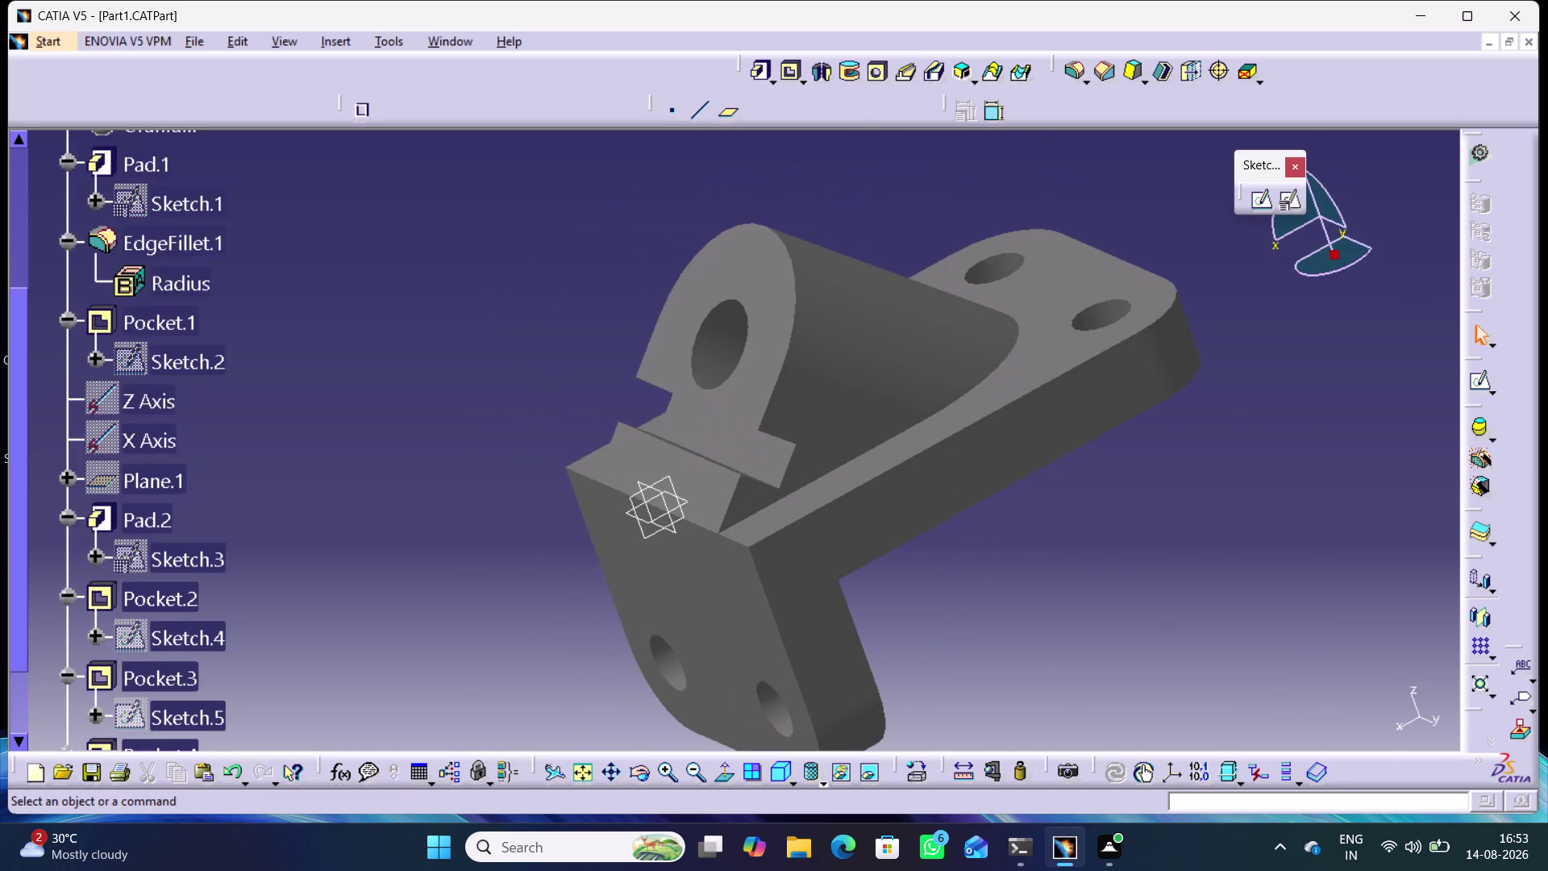
scroll(up, 3)
click(40, 269)
scroll(up, 3)
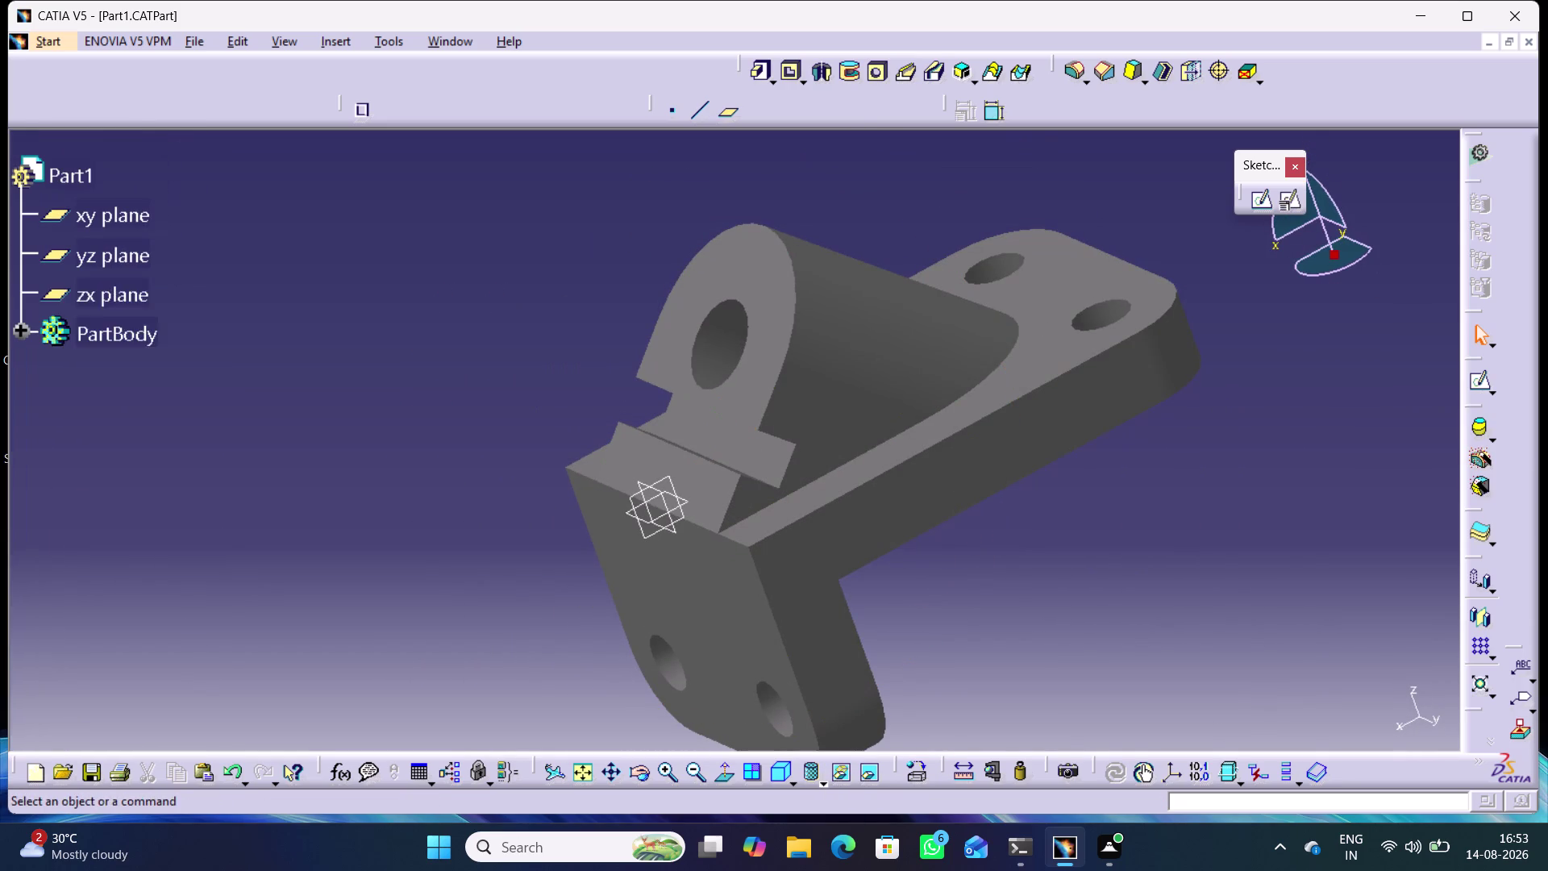
click(131, 347)
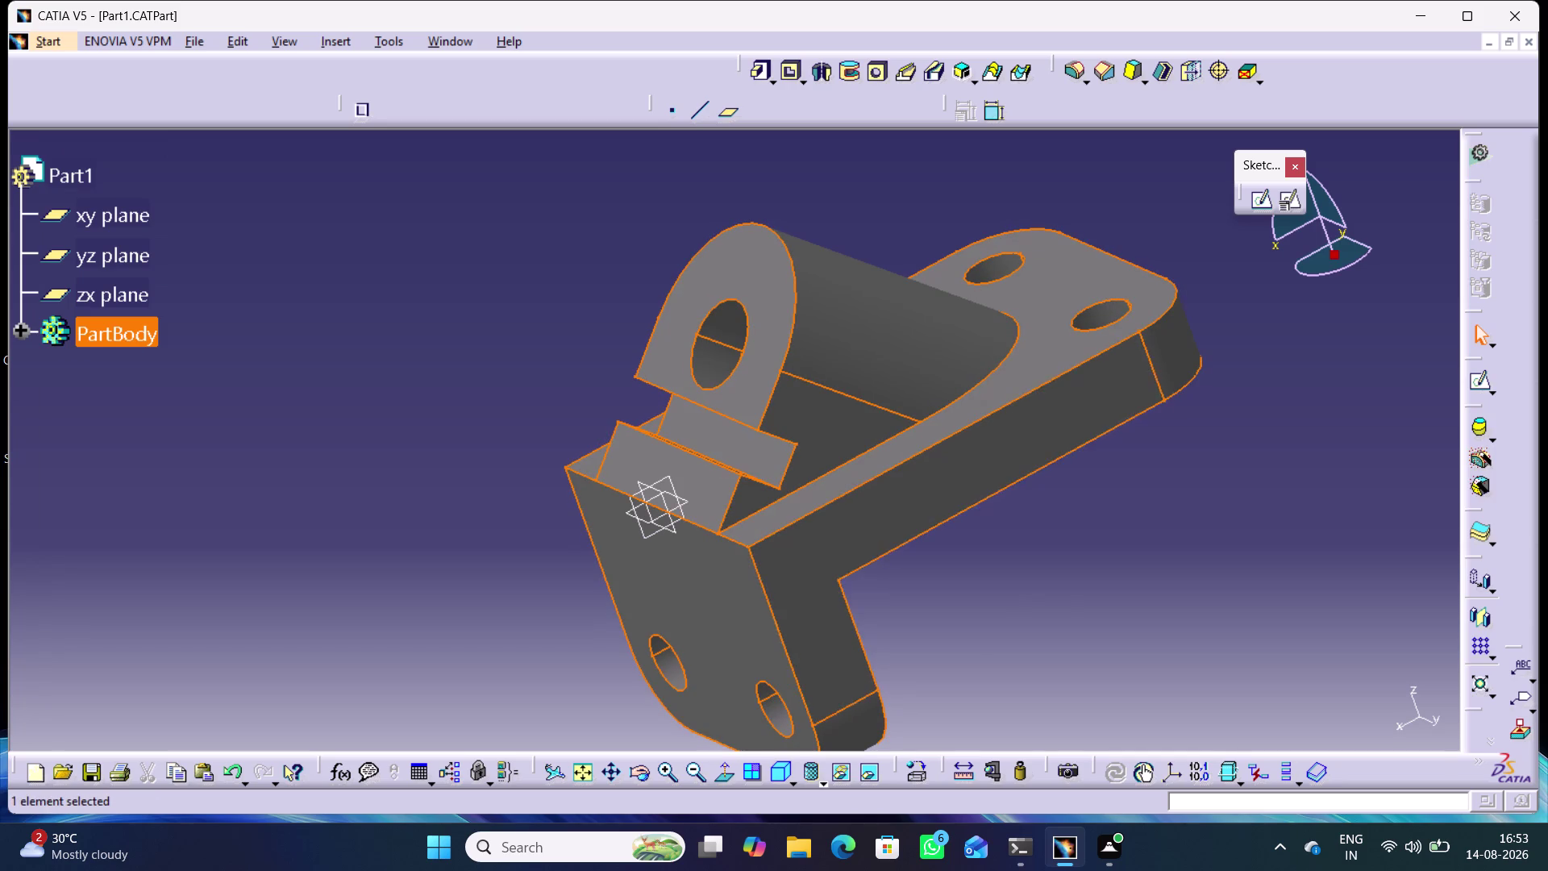
Orbit the bracket to see another side and open the Window menu.
click(980, 640)
middle_drag(991, 621, 1065, 590)
right_drag(991, 622, 1065, 590)
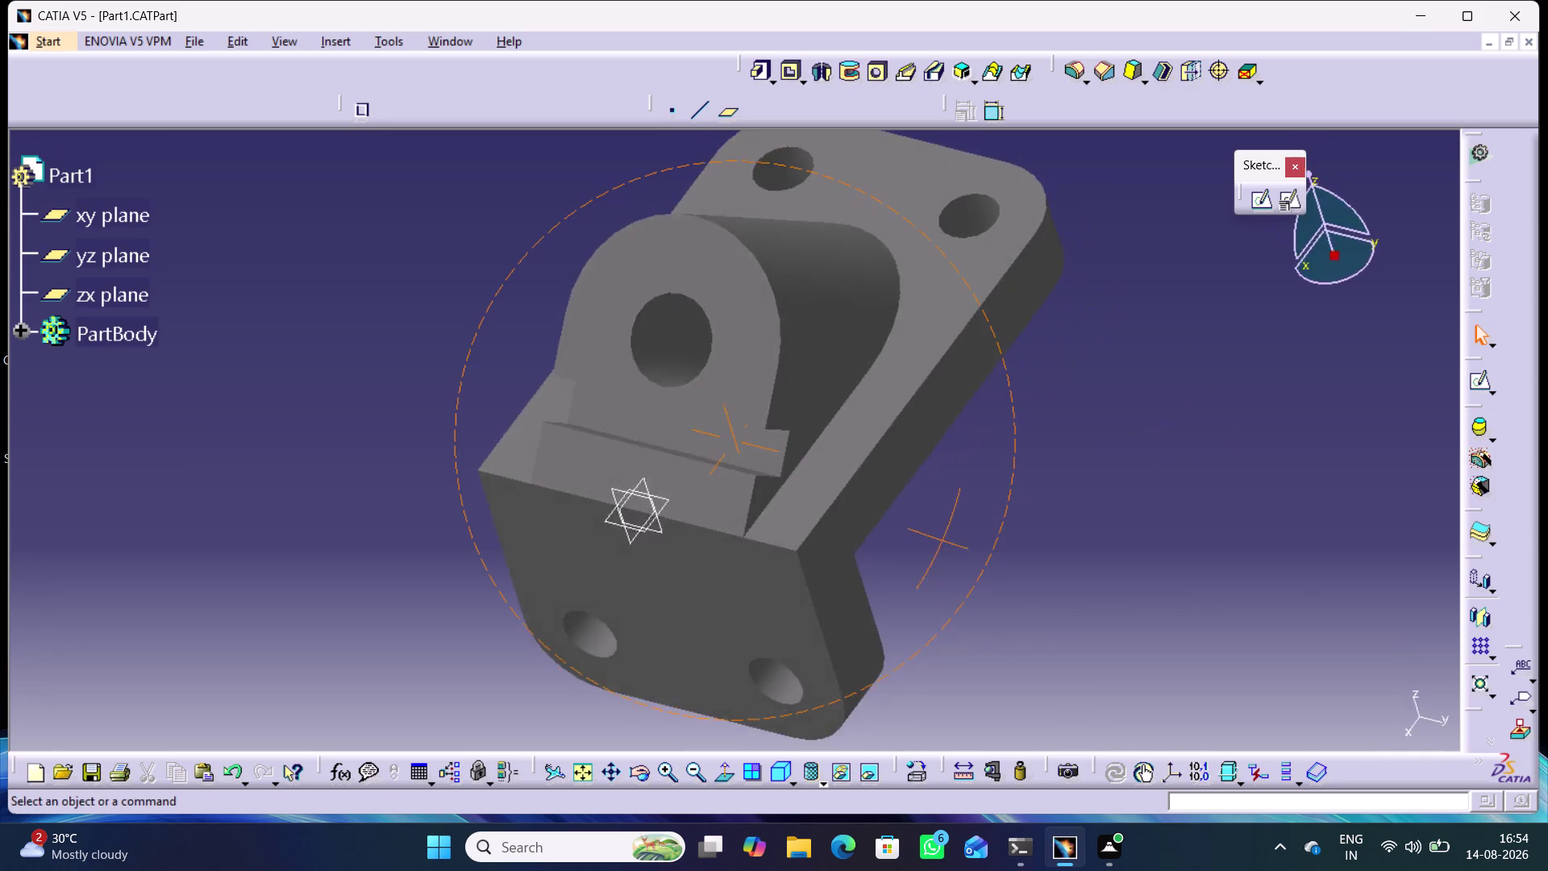
middle_drag(1065, 590, 1010, 649)
right_drag(1065, 590, 1005, 648)
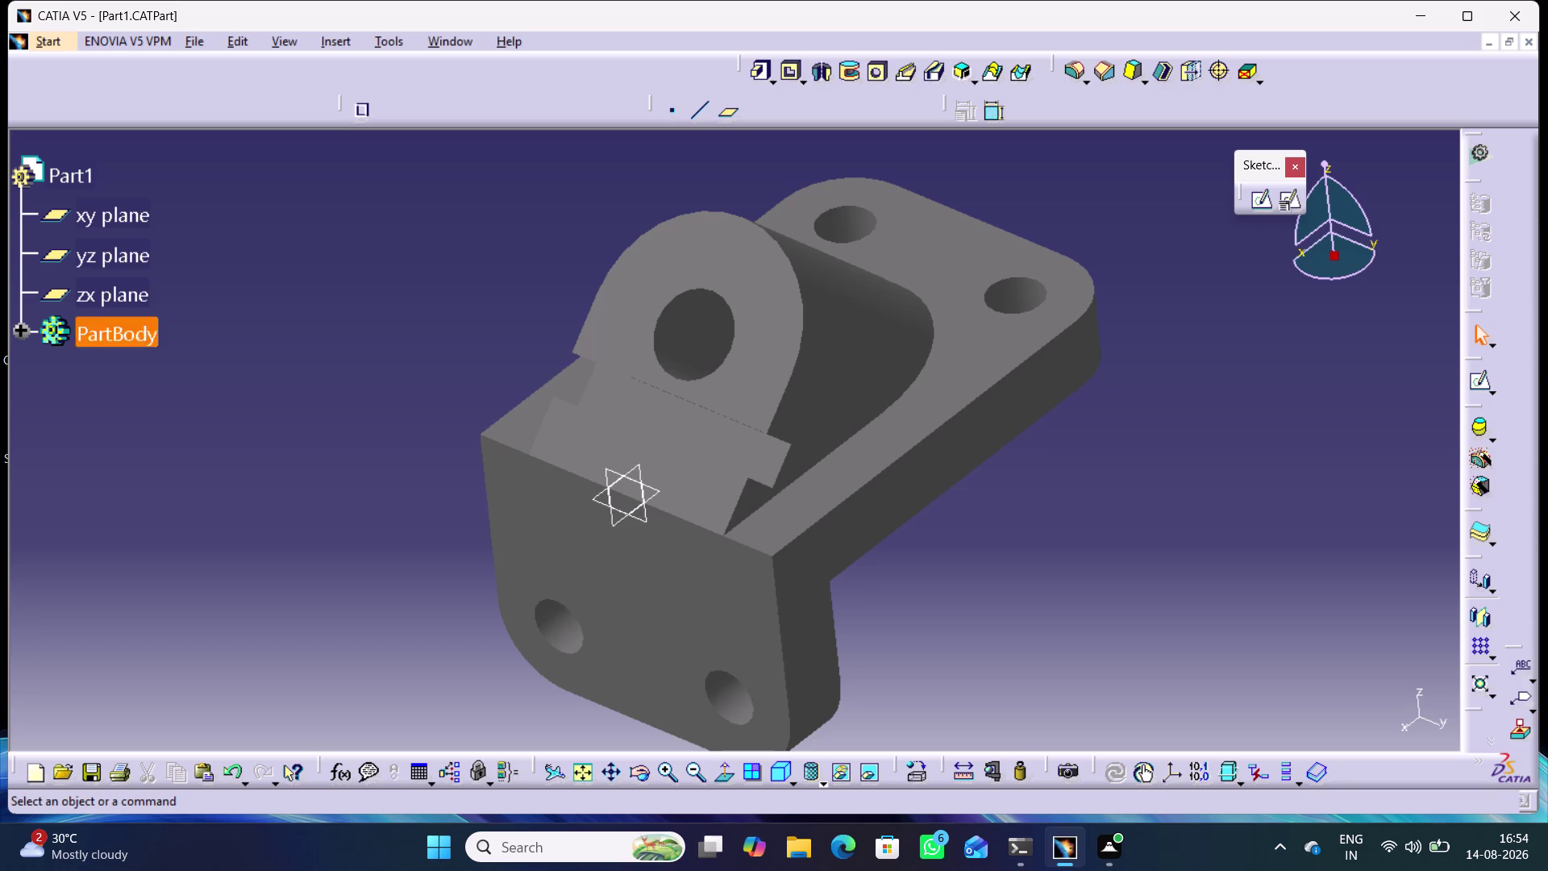
click(459, 33)
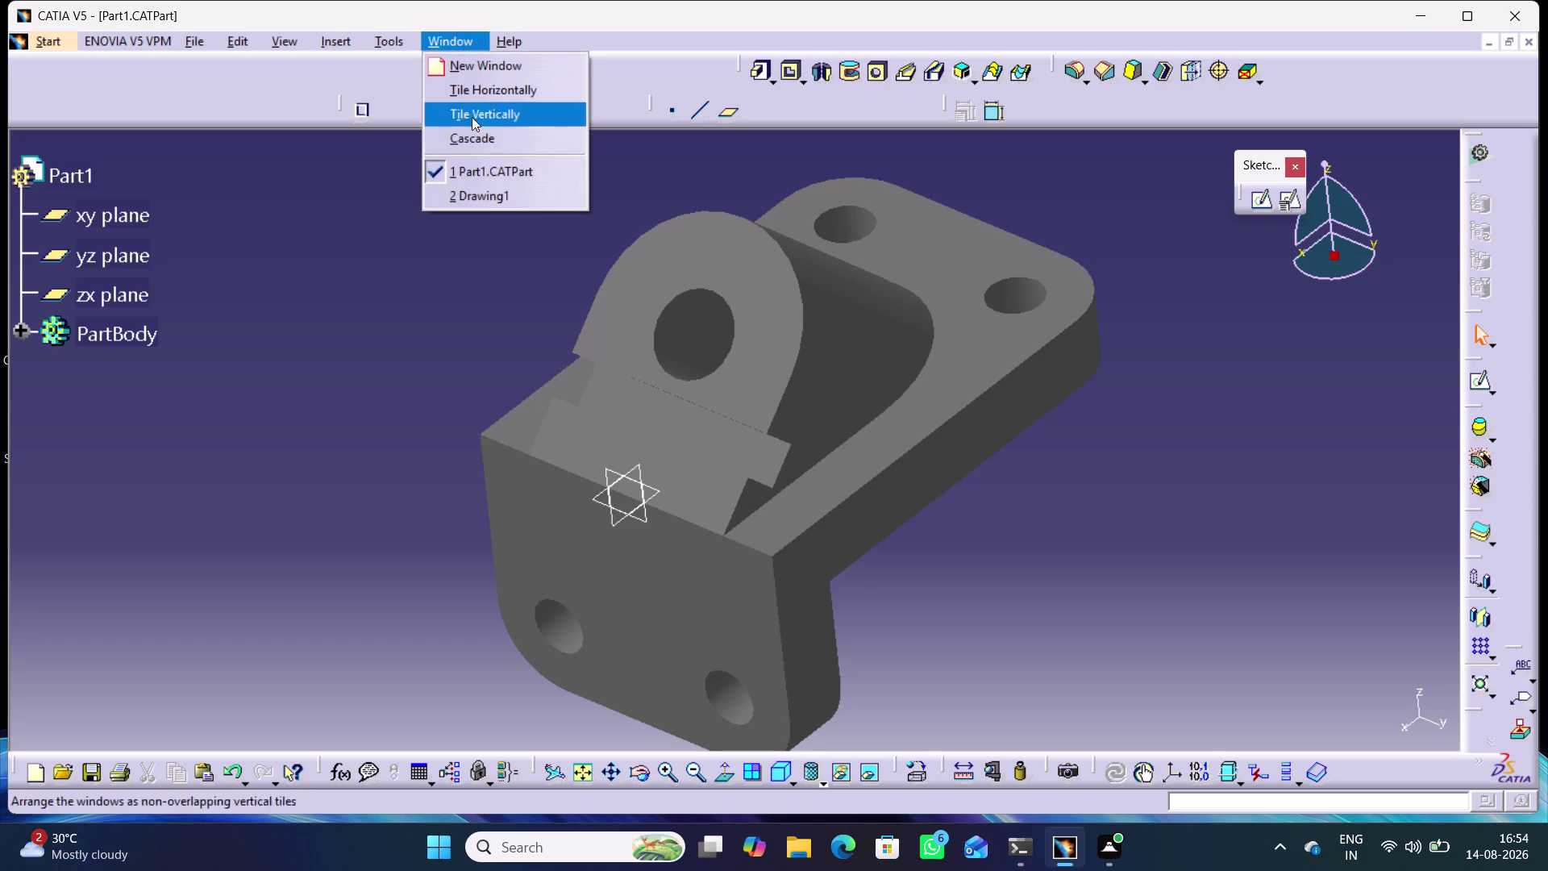
Switch to Drawing1 and update its views to the revised part.
click(481, 197)
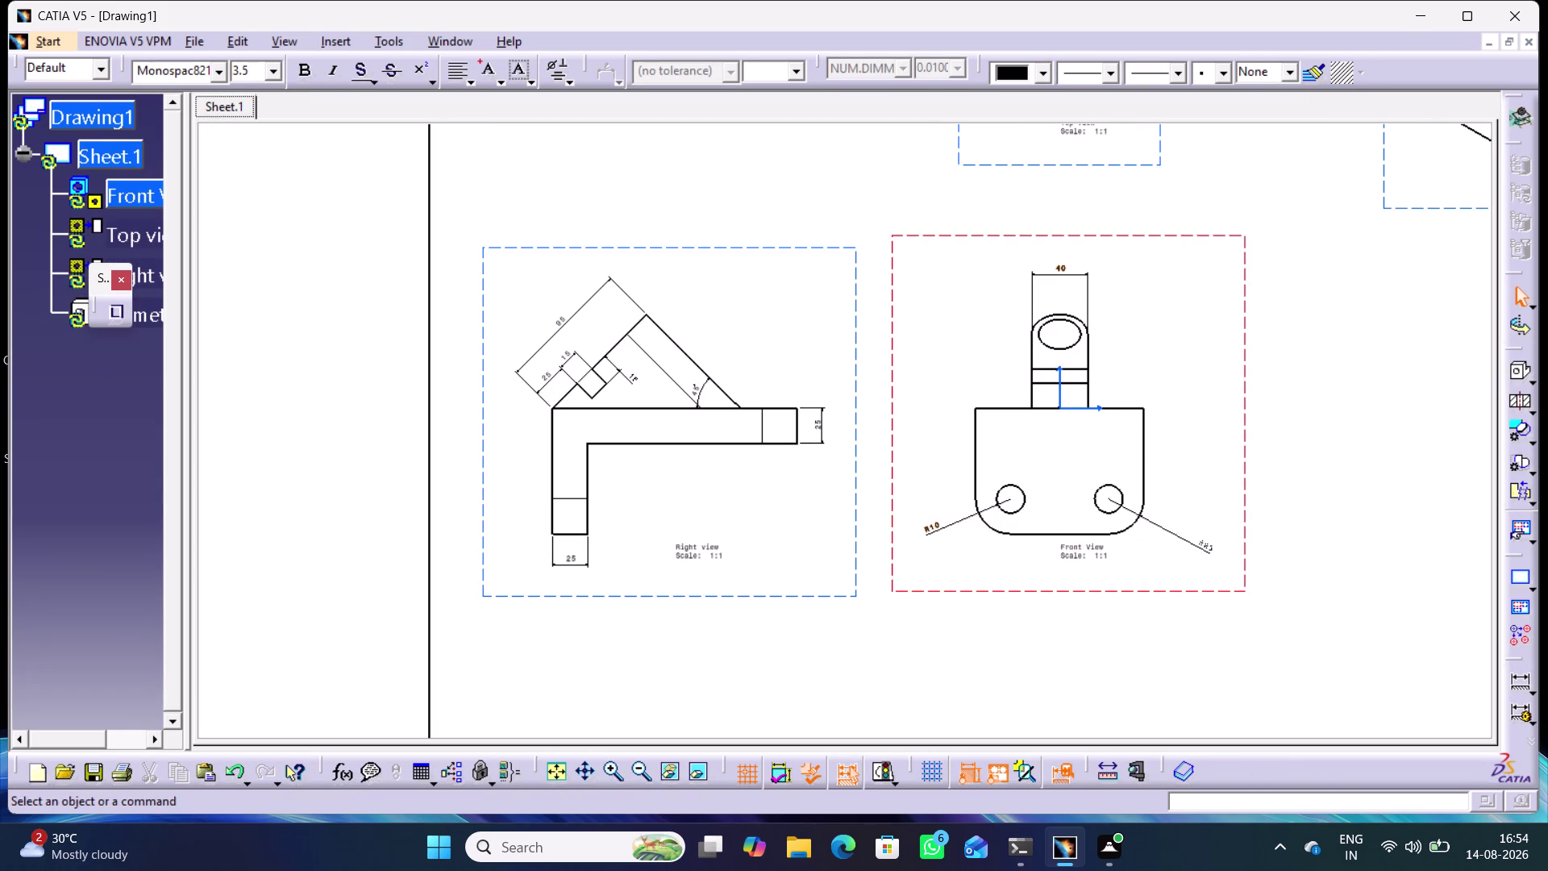
key(ctrl+u)
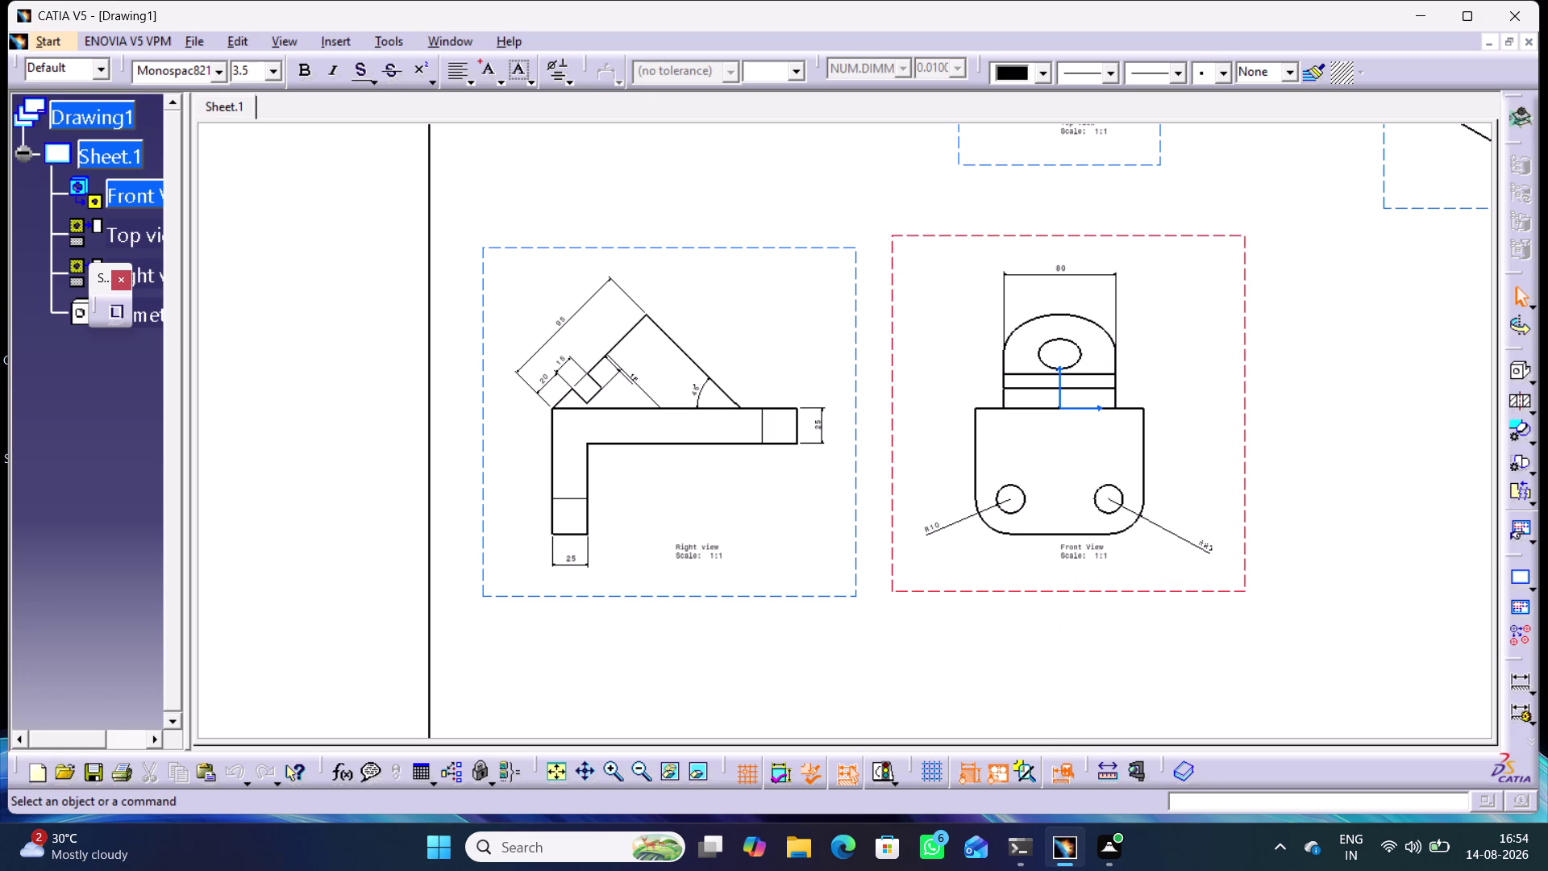
key(ctrl+u)
key(ctrl+u)
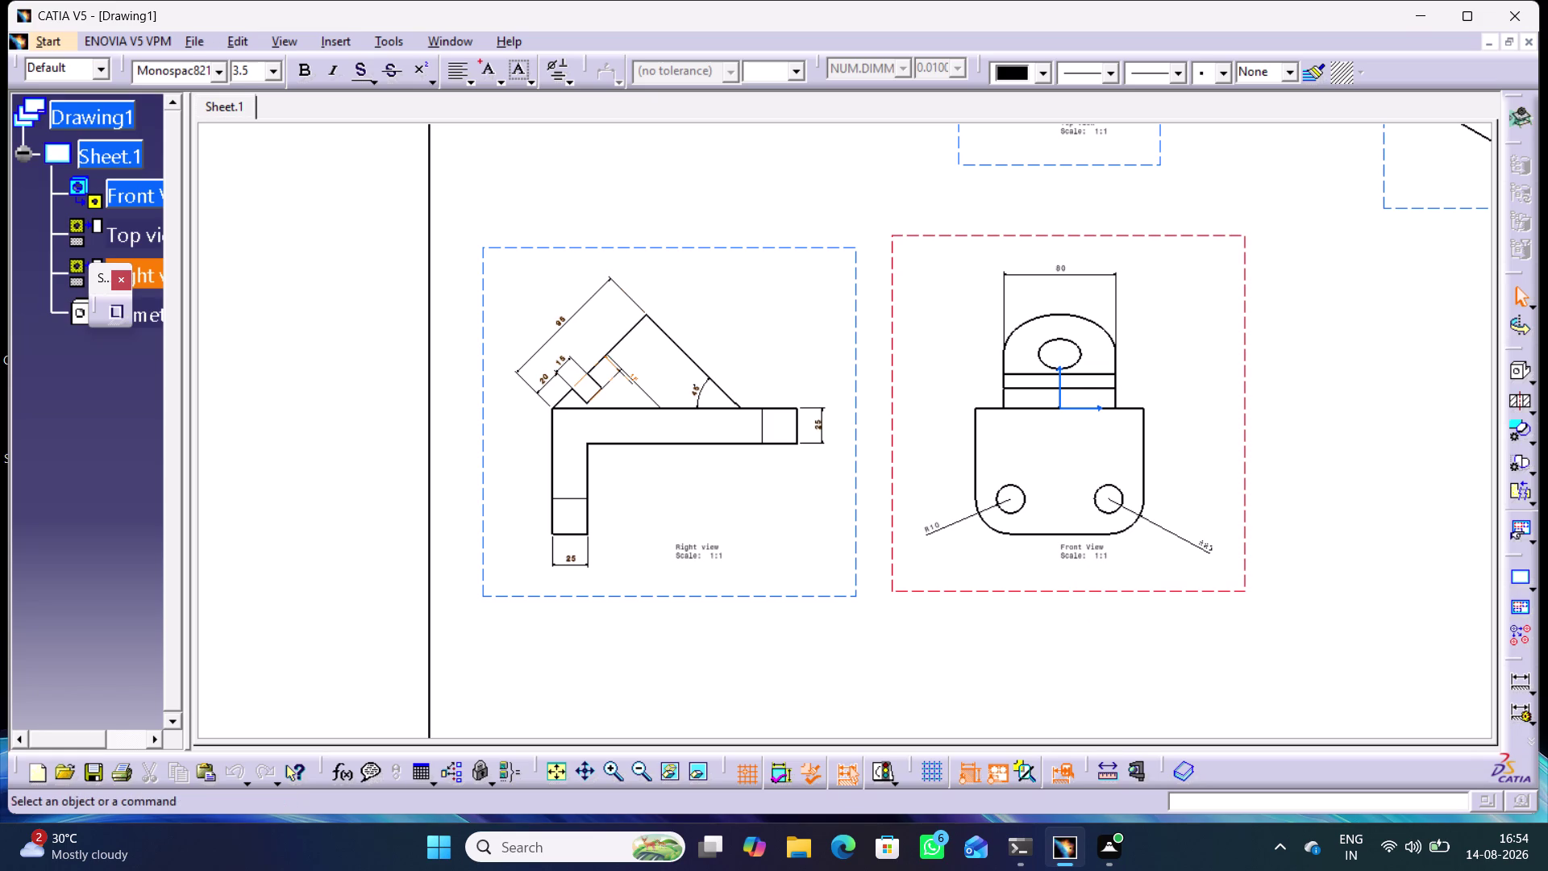
Reposition the small dimension in the right view and pan around the sheet.
drag(635, 381, 626, 390)
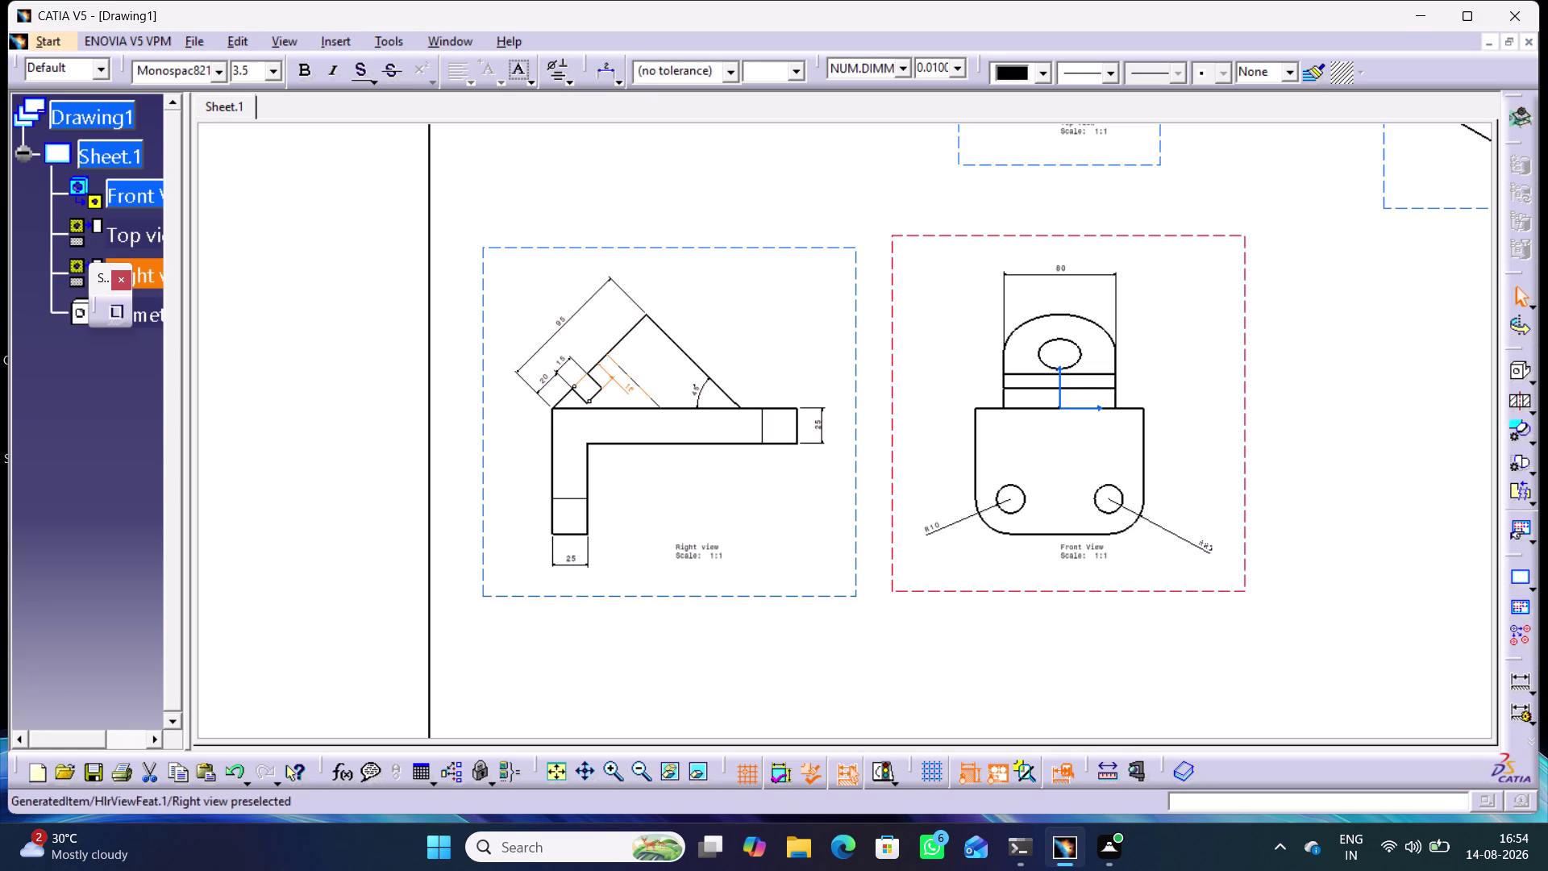
click(798, 203)
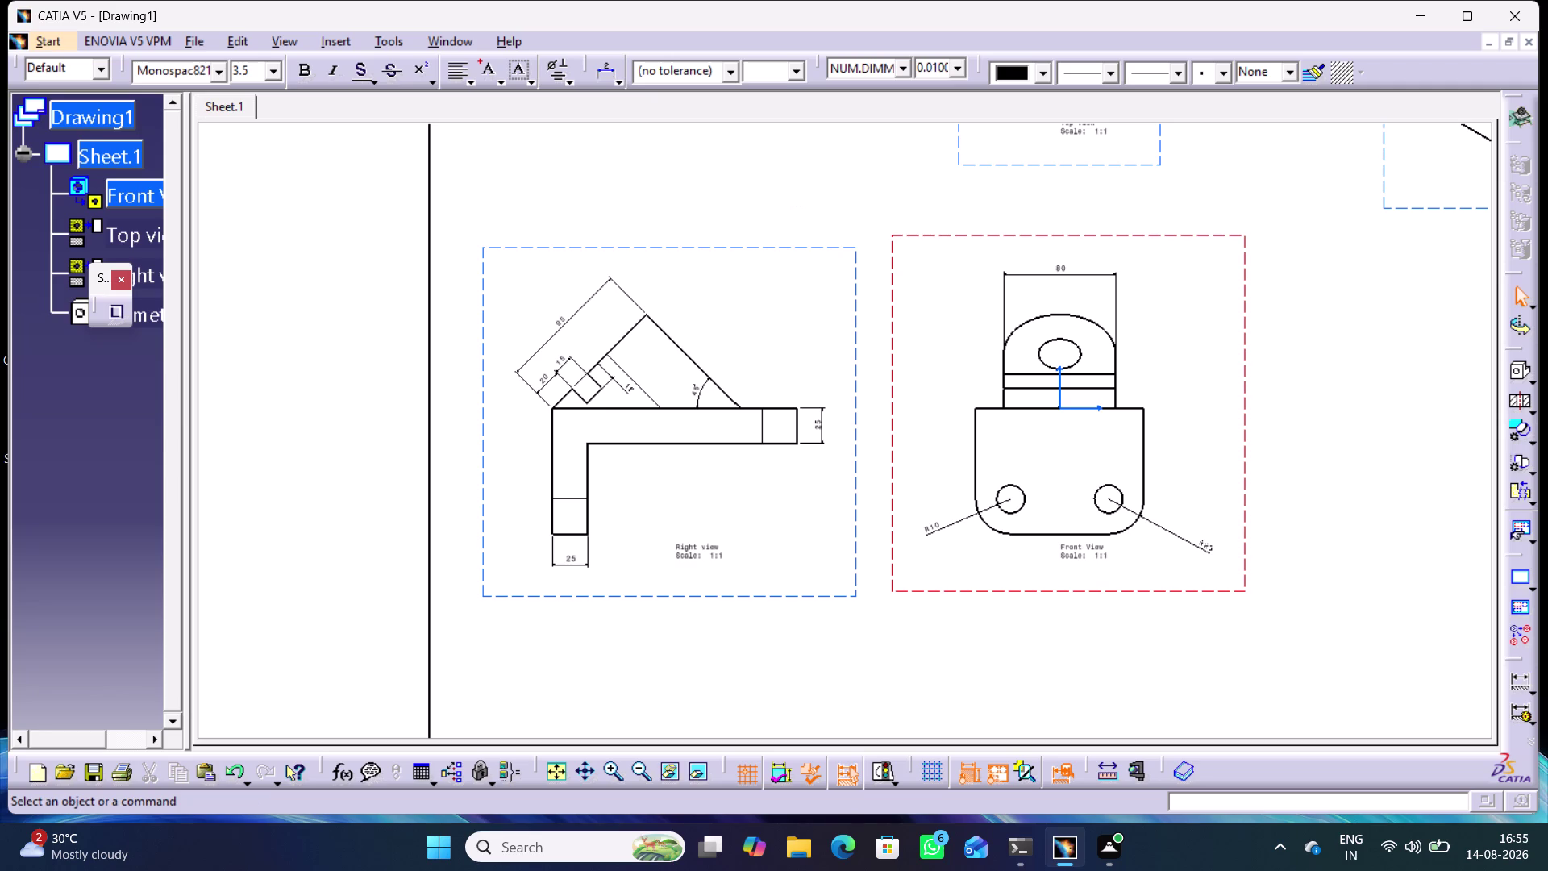
click(870, 204)
middle_drag(875, 190, 654, 398)
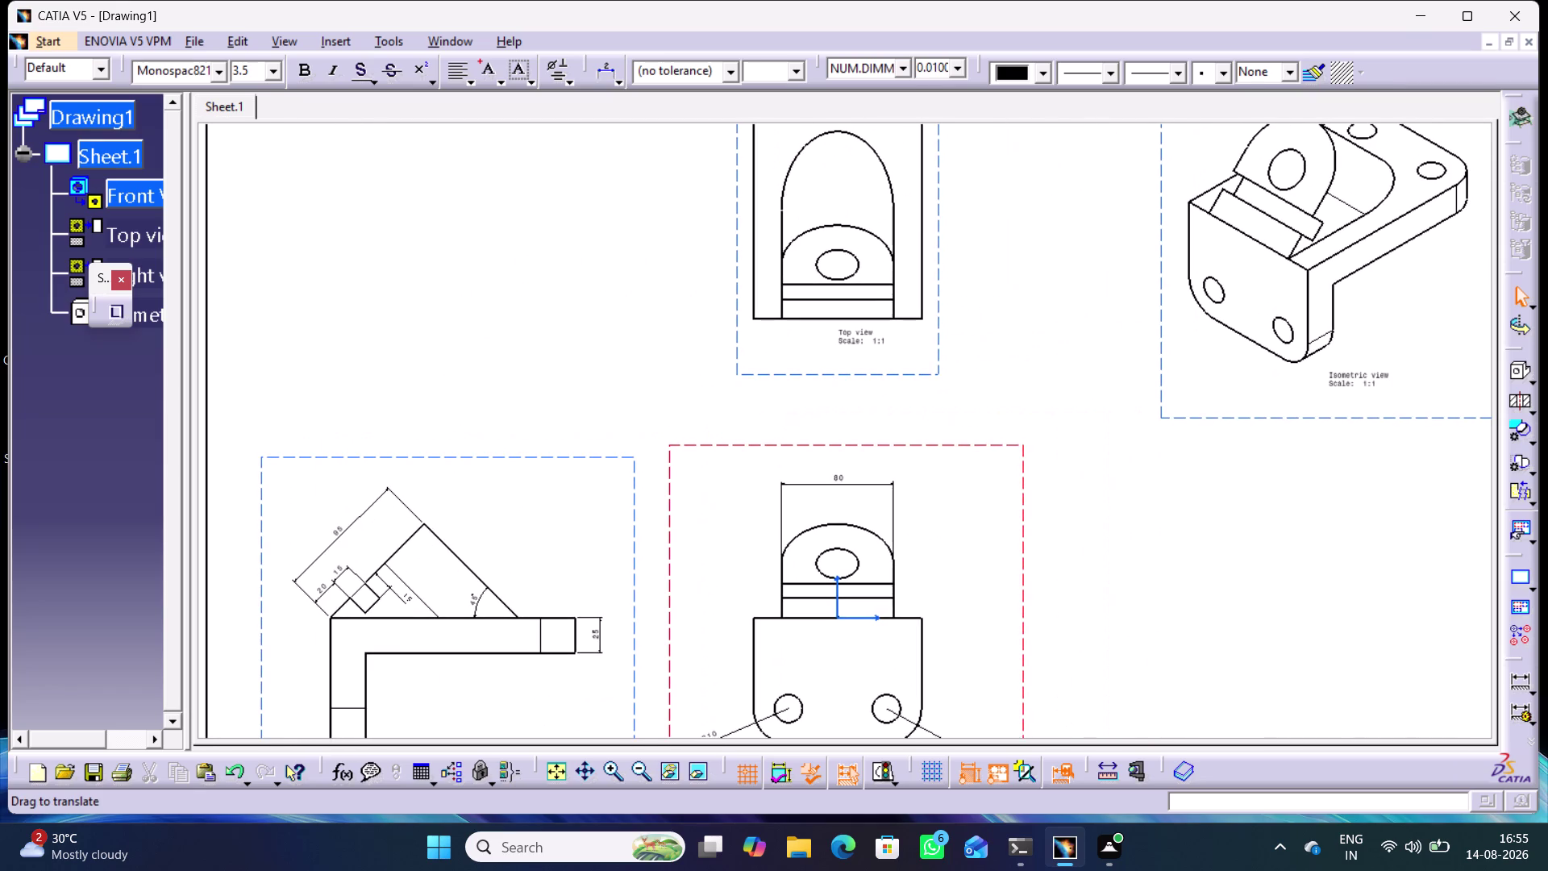
middle_drag(1089, 361, 1212, 344)
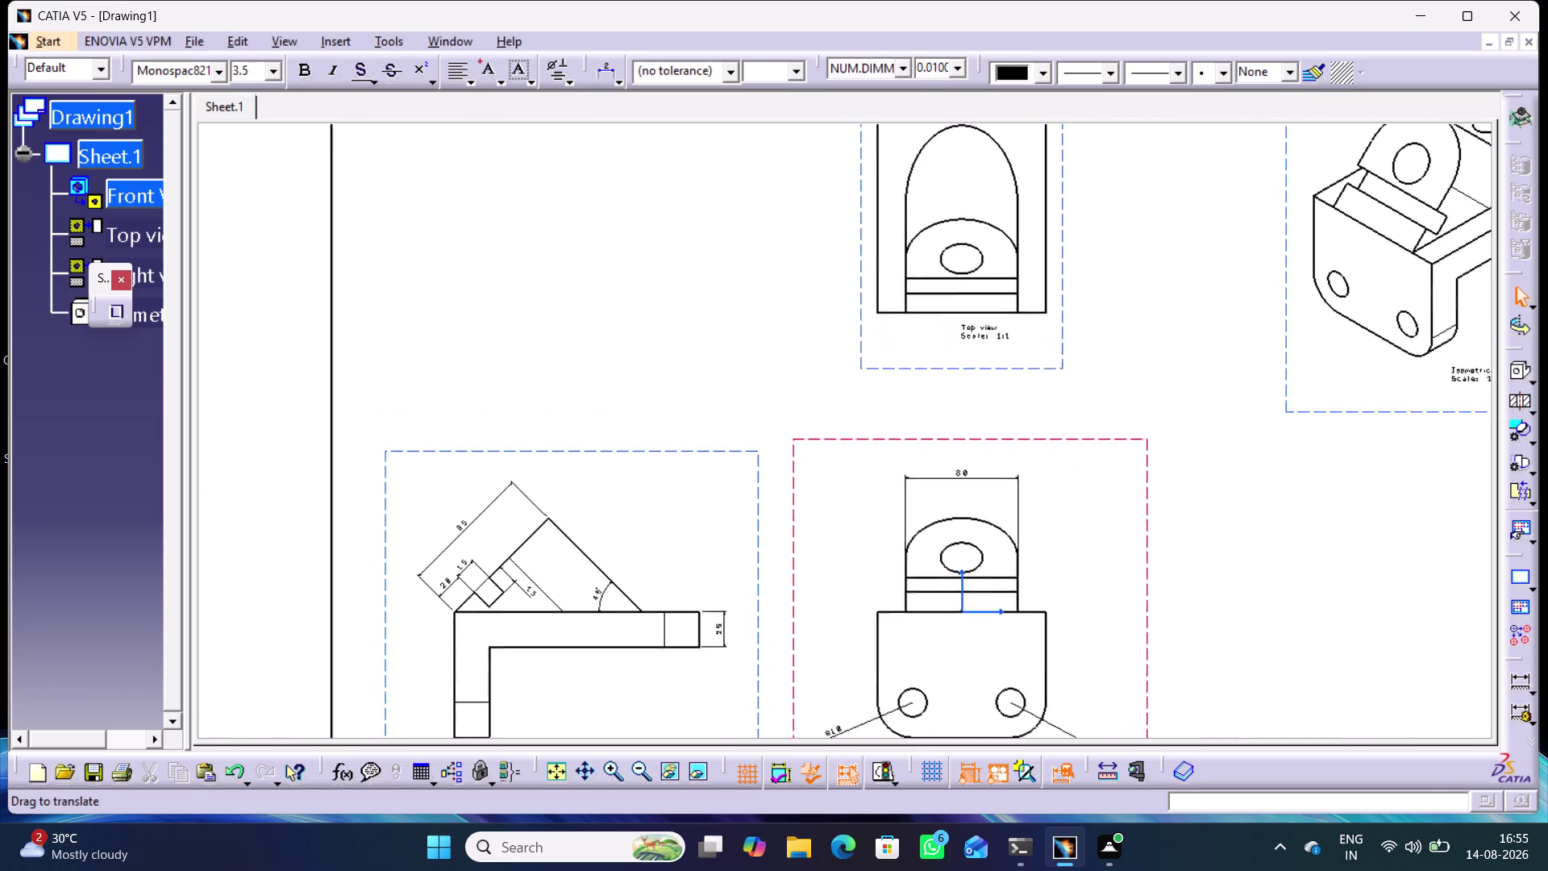
scroll(down, 3)
middle_drag(1212, 344, 1218, 275)
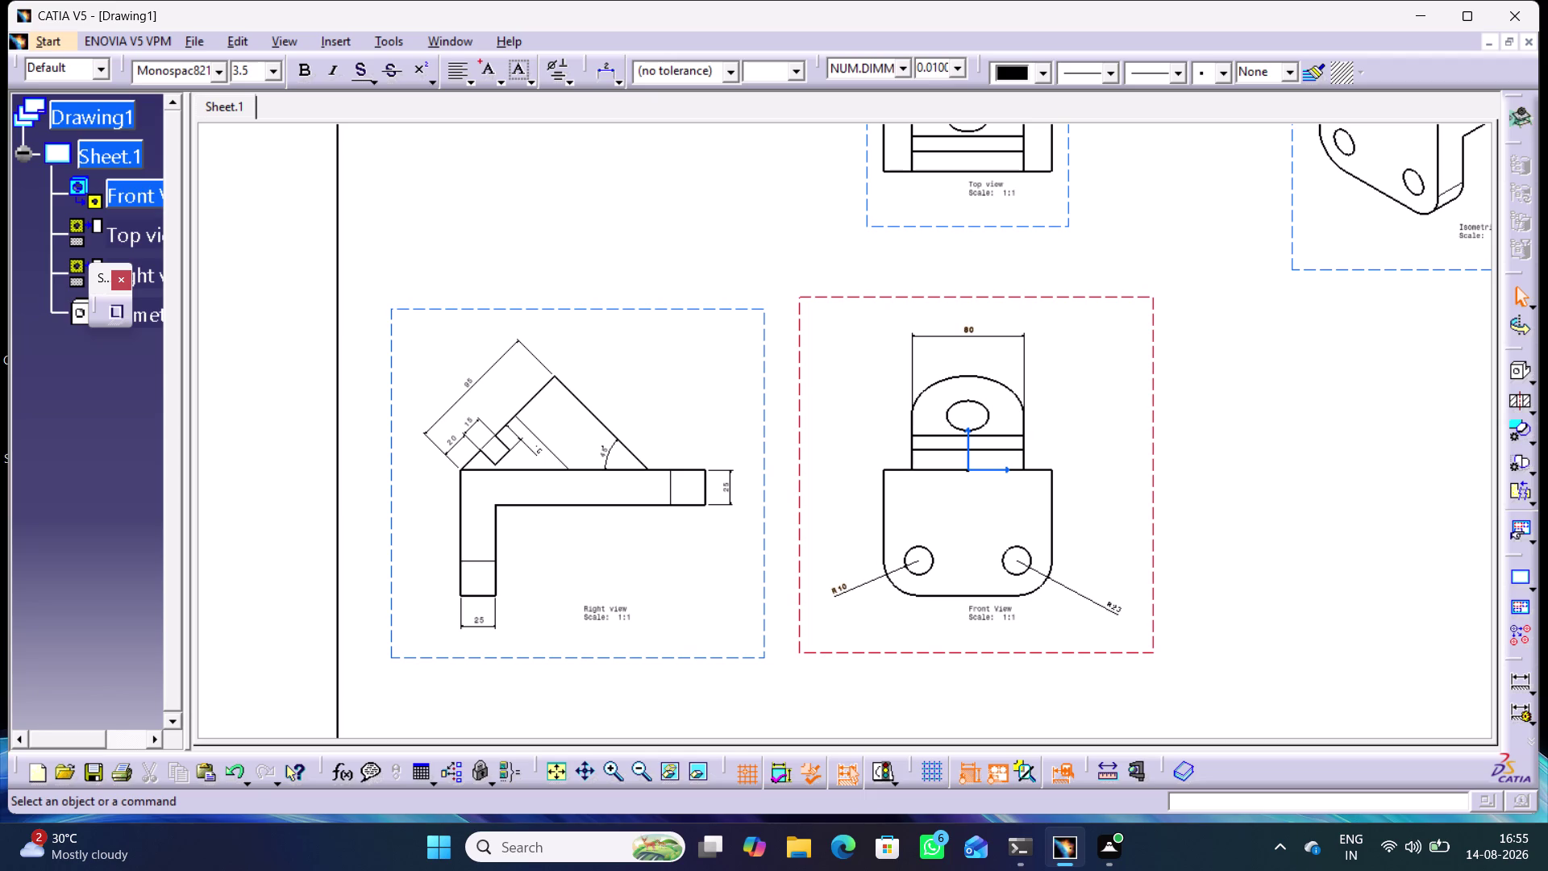
double_click(1518, 681)
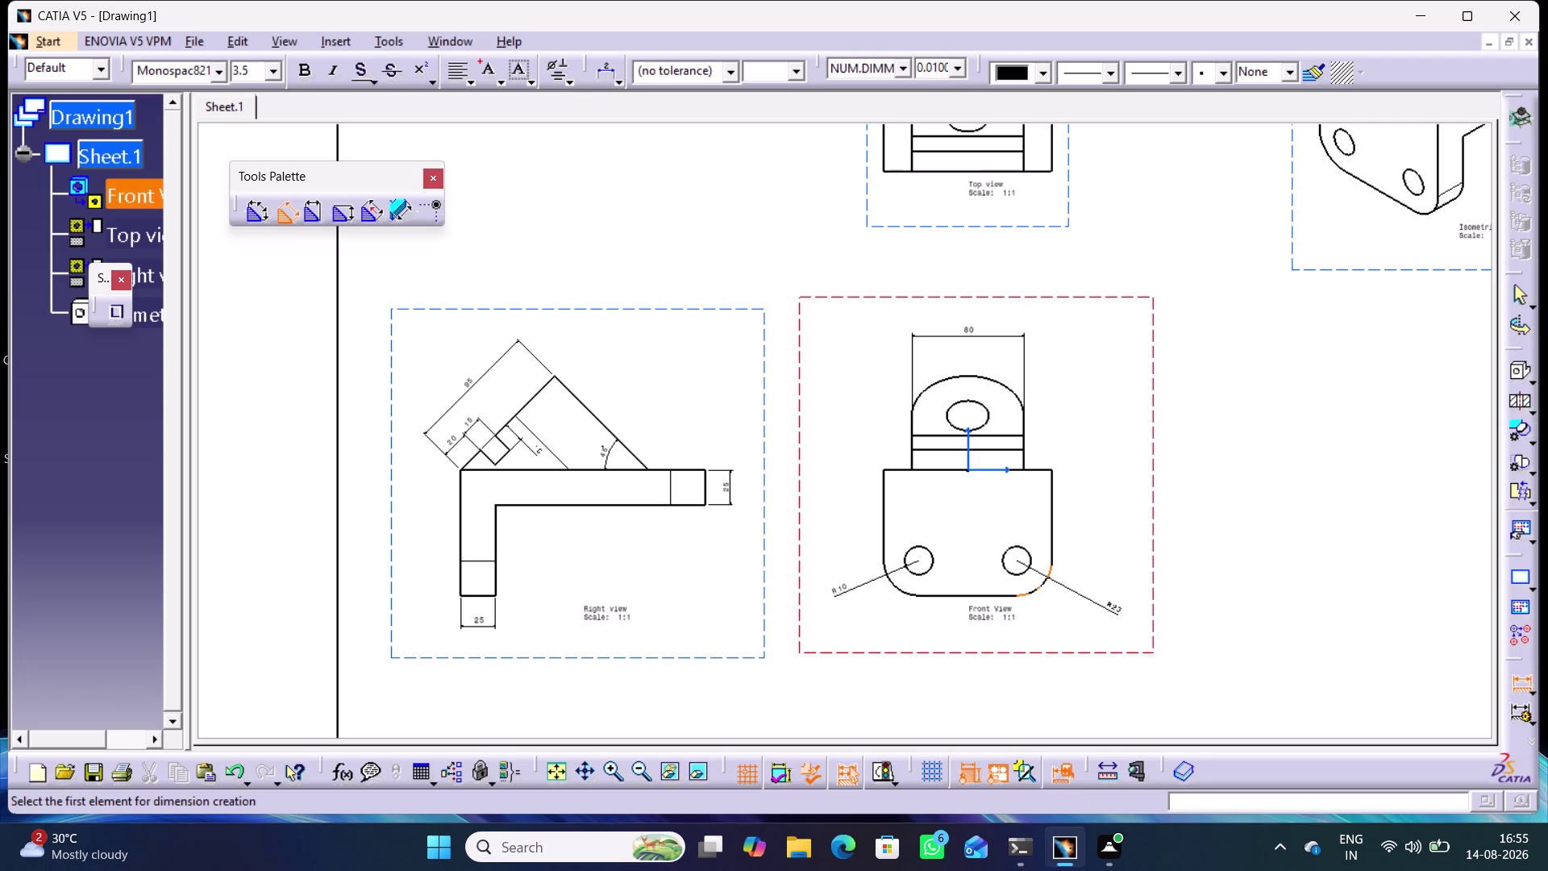
Dimension the front view's 90 mm height from bottom edge to top edge, placed at right.
click(1009, 596)
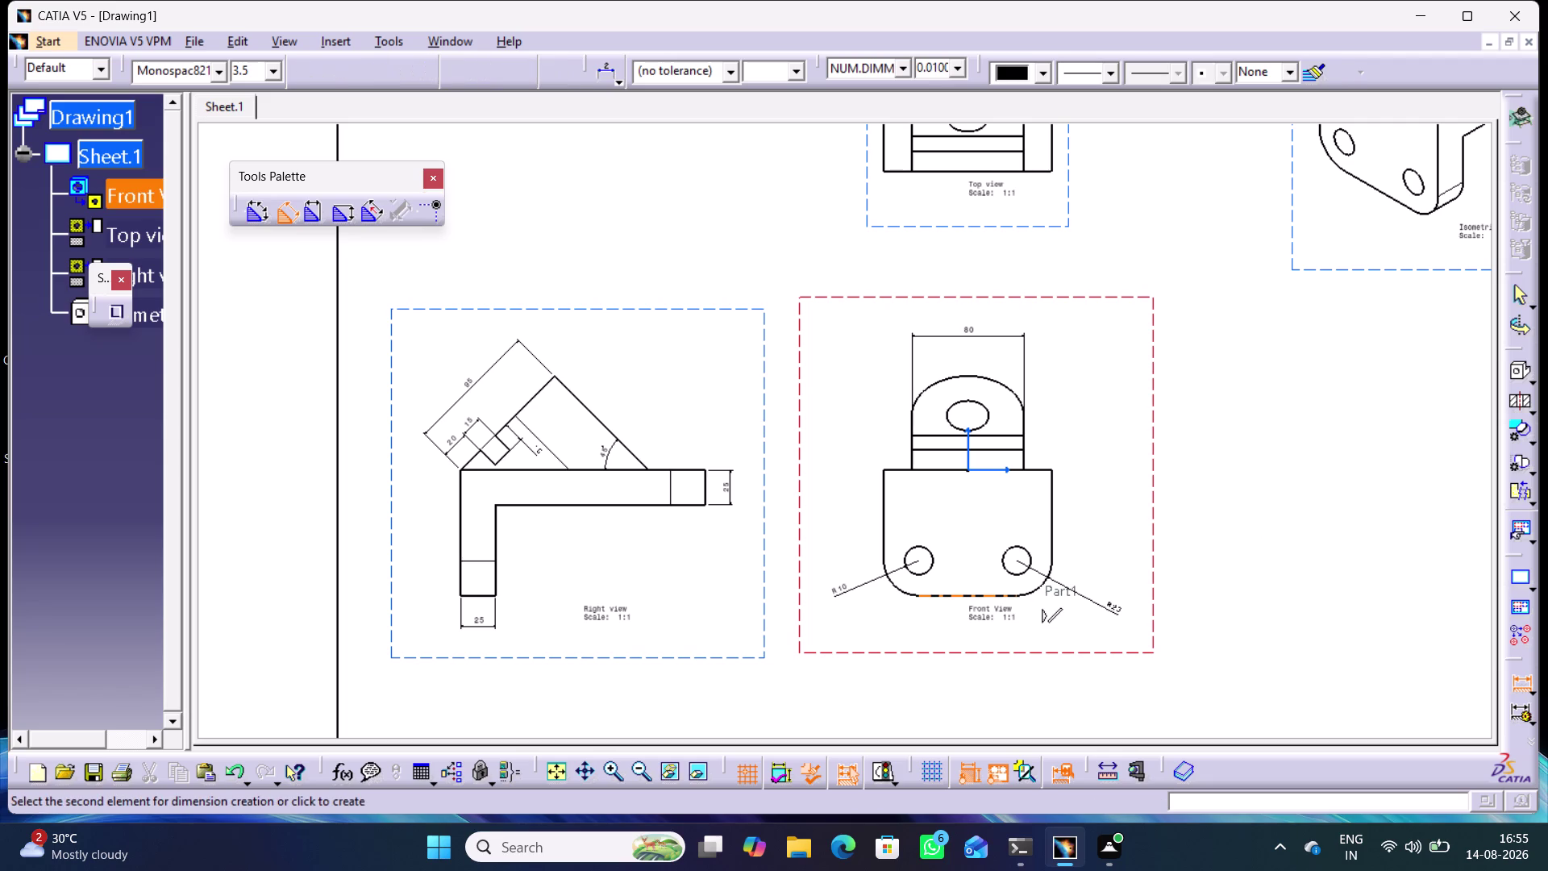
click(1040, 470)
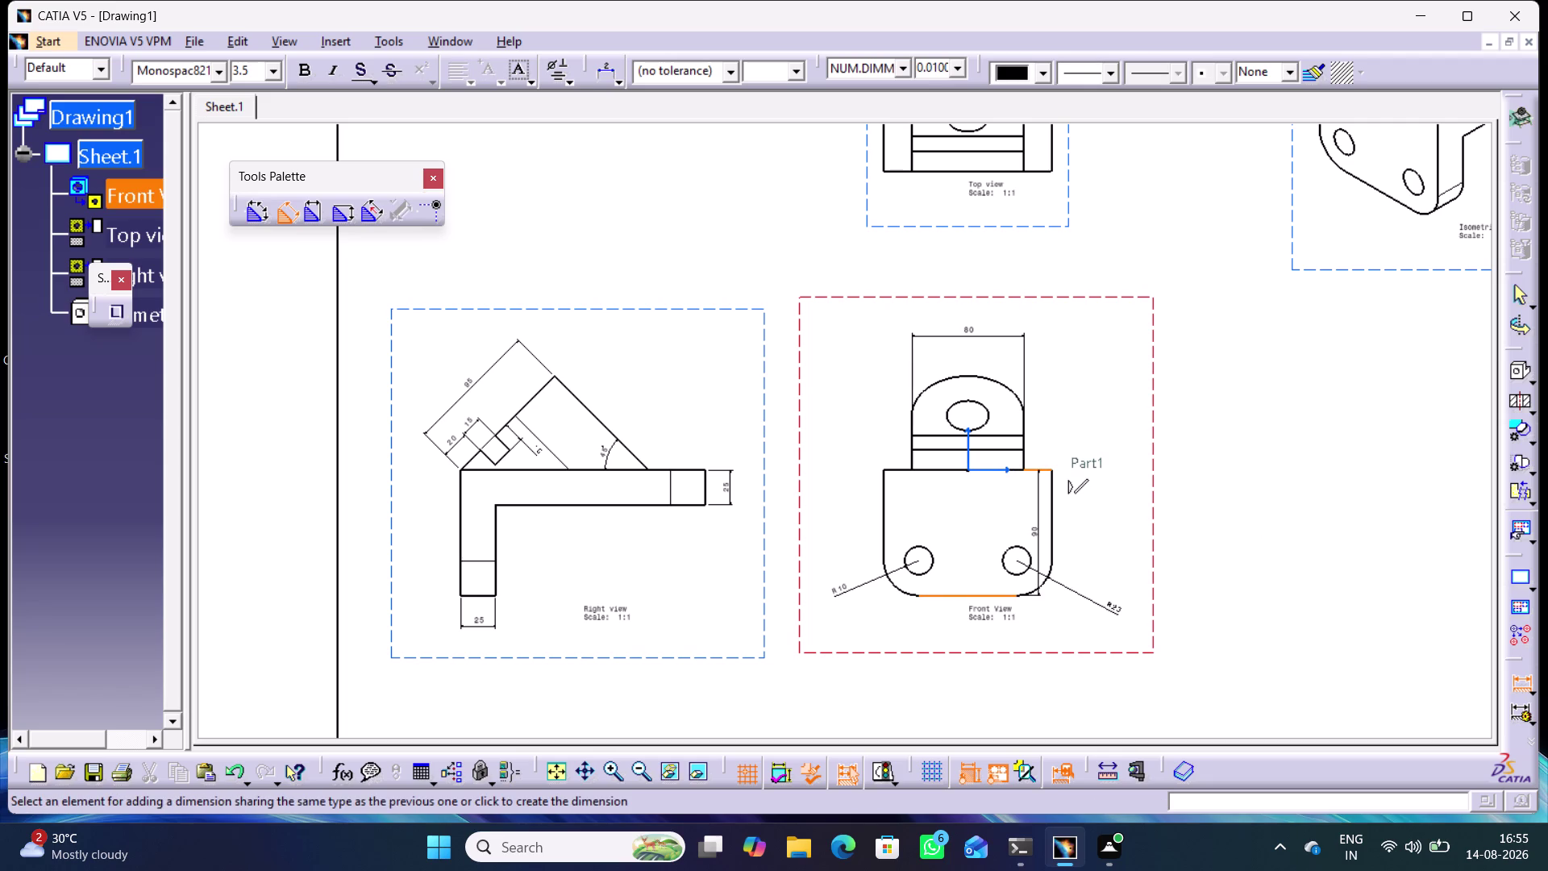
click(1100, 527)
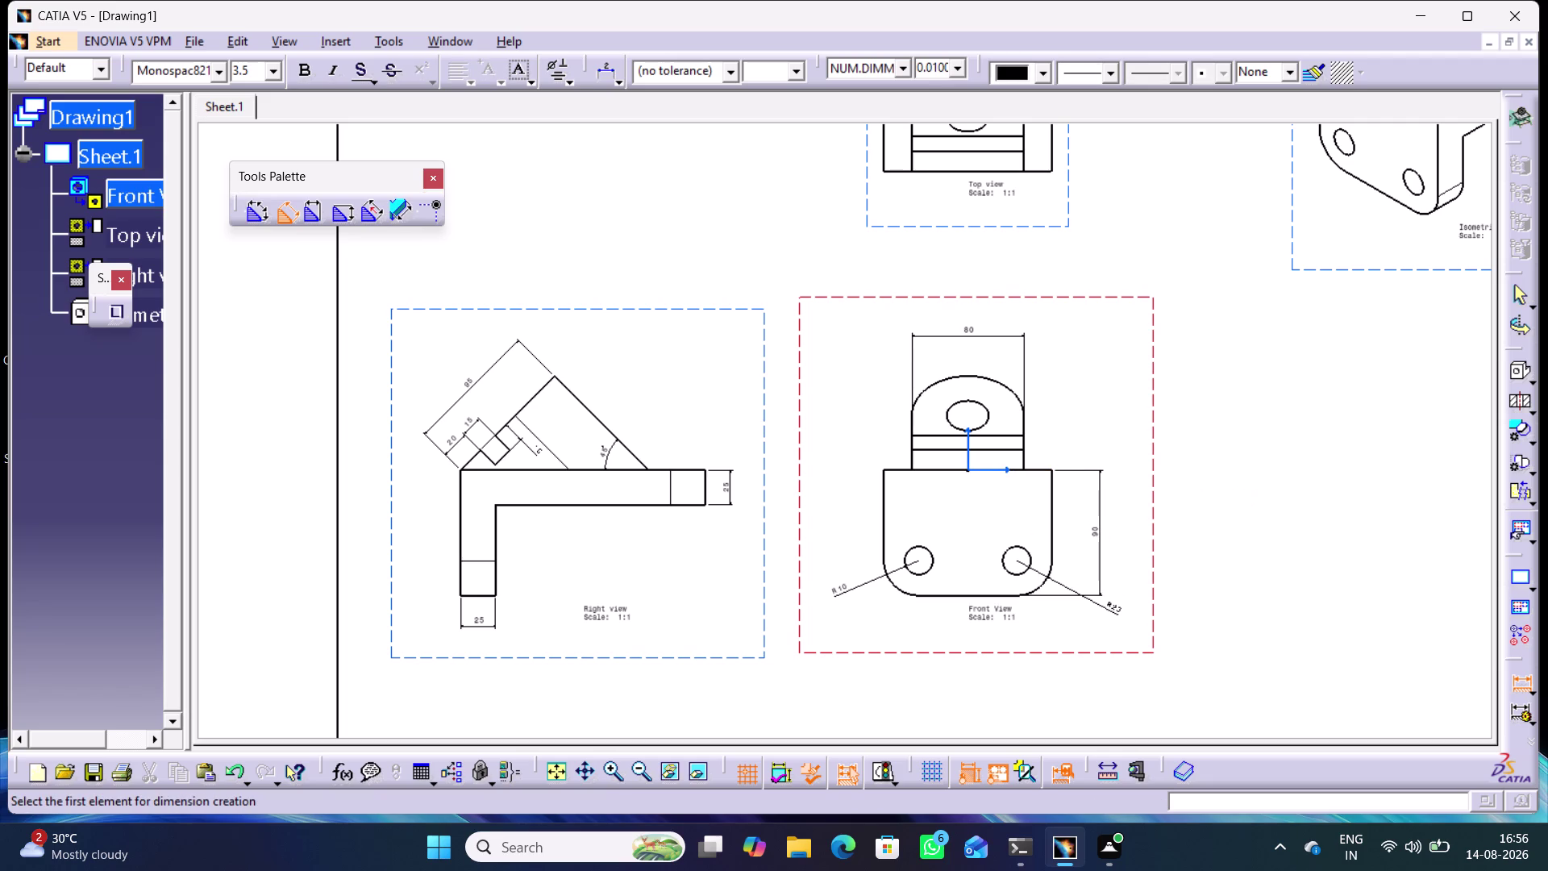
click(1242, 498)
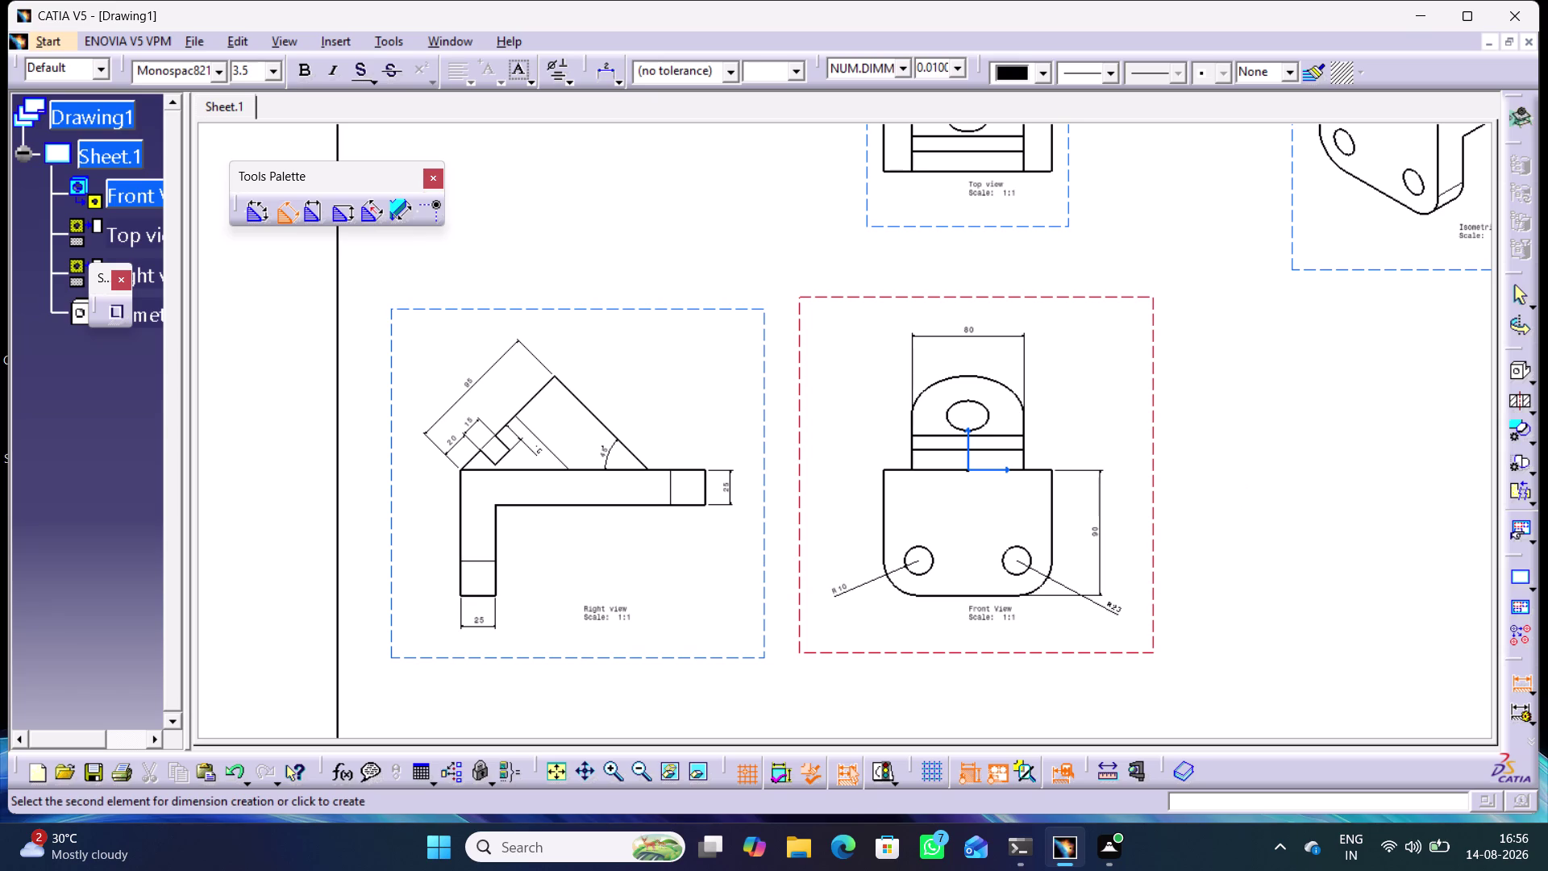
middle_drag(1237, 422, 1182, 607)
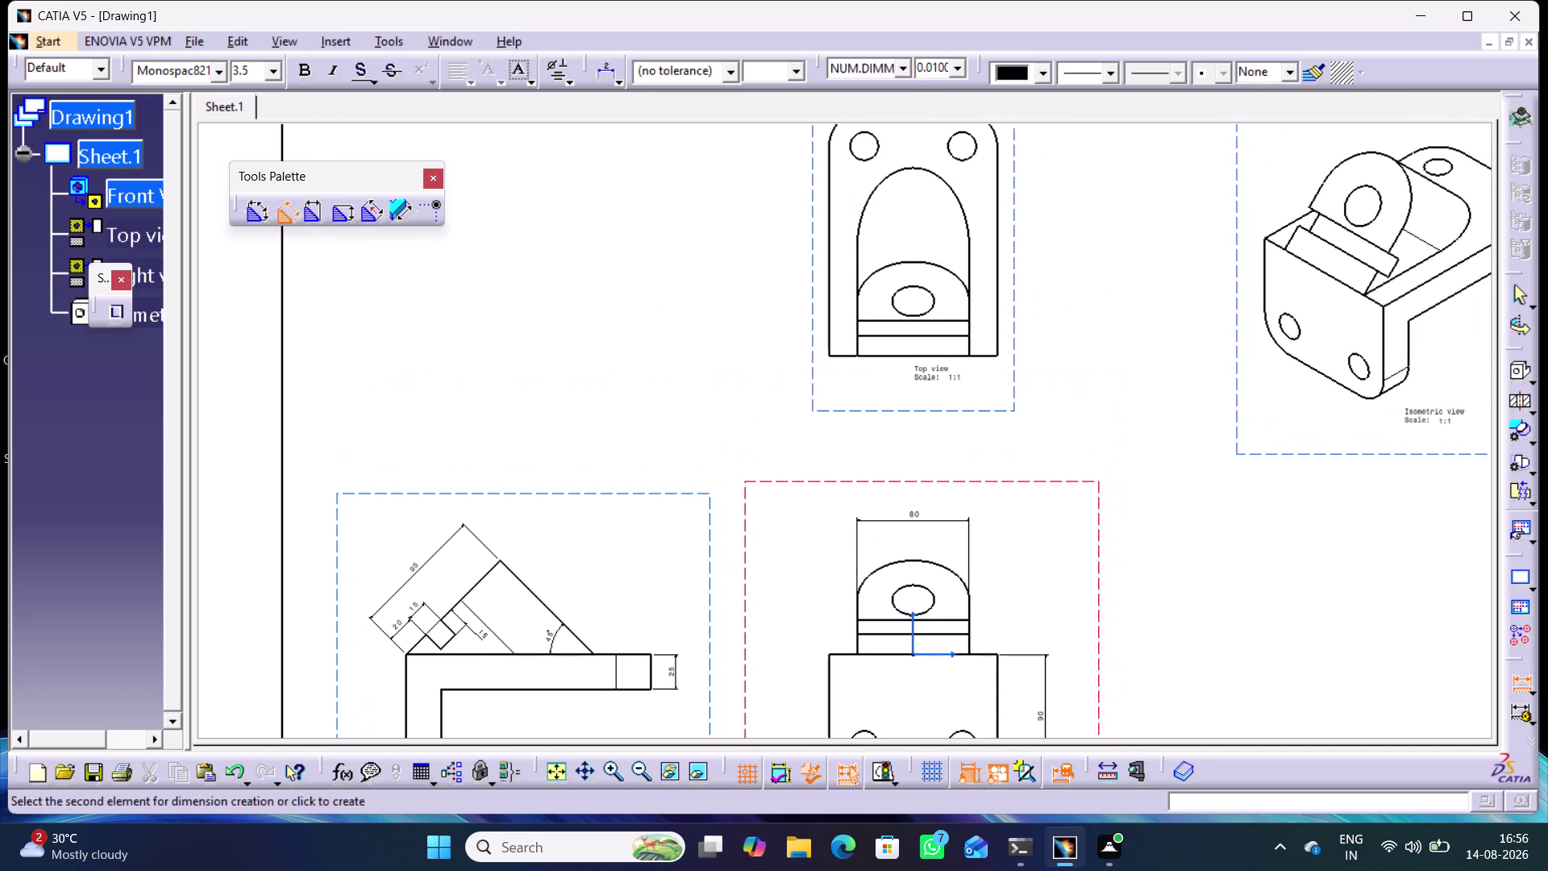
middle_drag(1171, 363, 1176, 439)
Add a Ø10 diameter dimension to the right-hand hole in the top view.
middle_drag(1188, 457, 1233, 273)
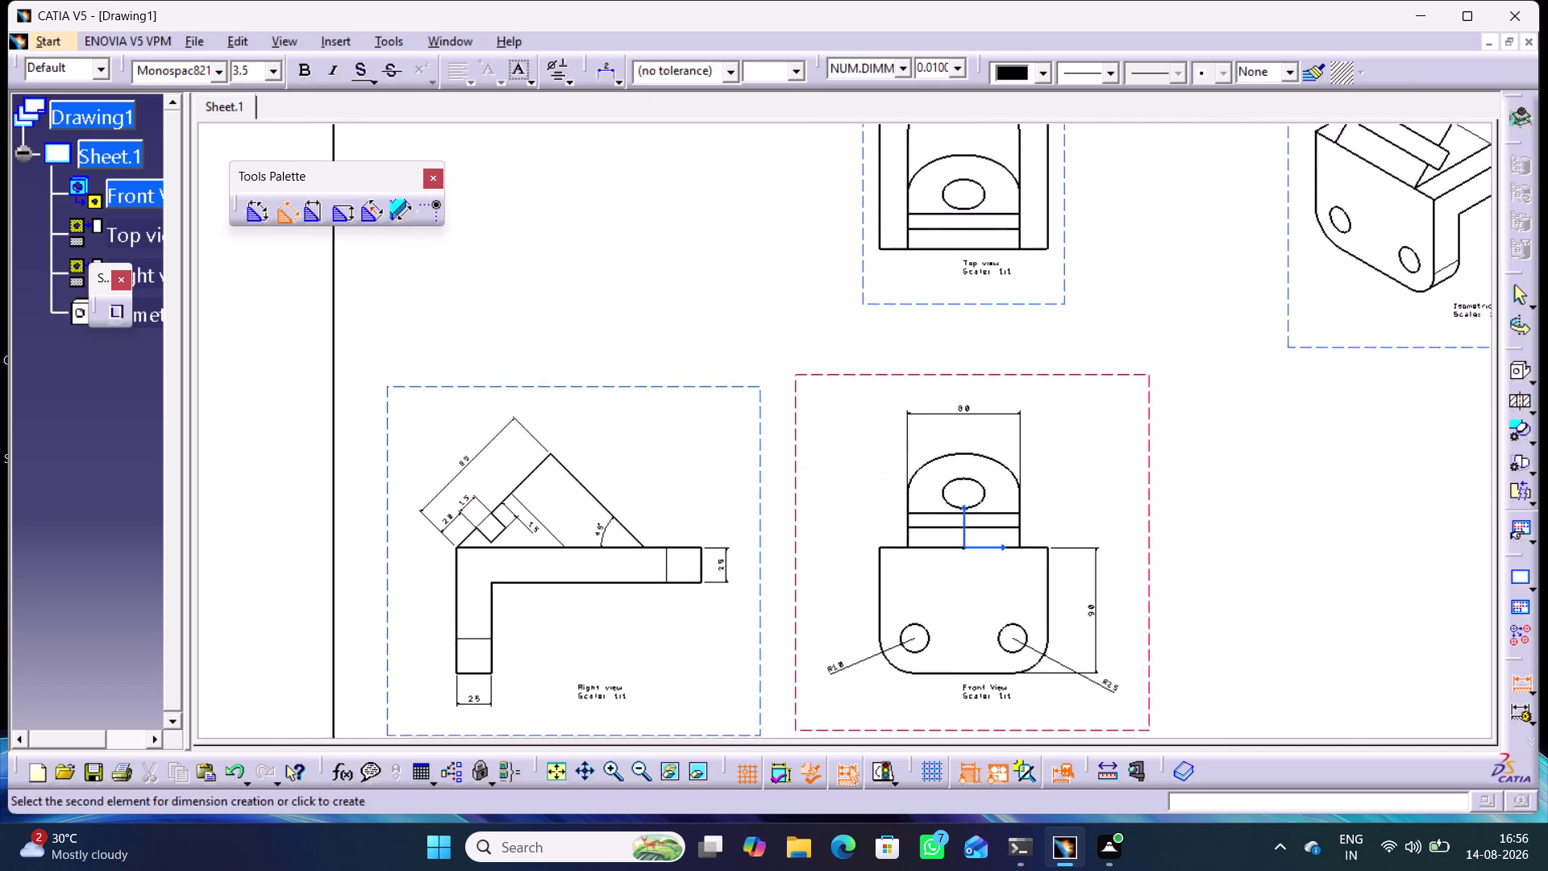
middle_drag(1233, 273, 1218, 437)
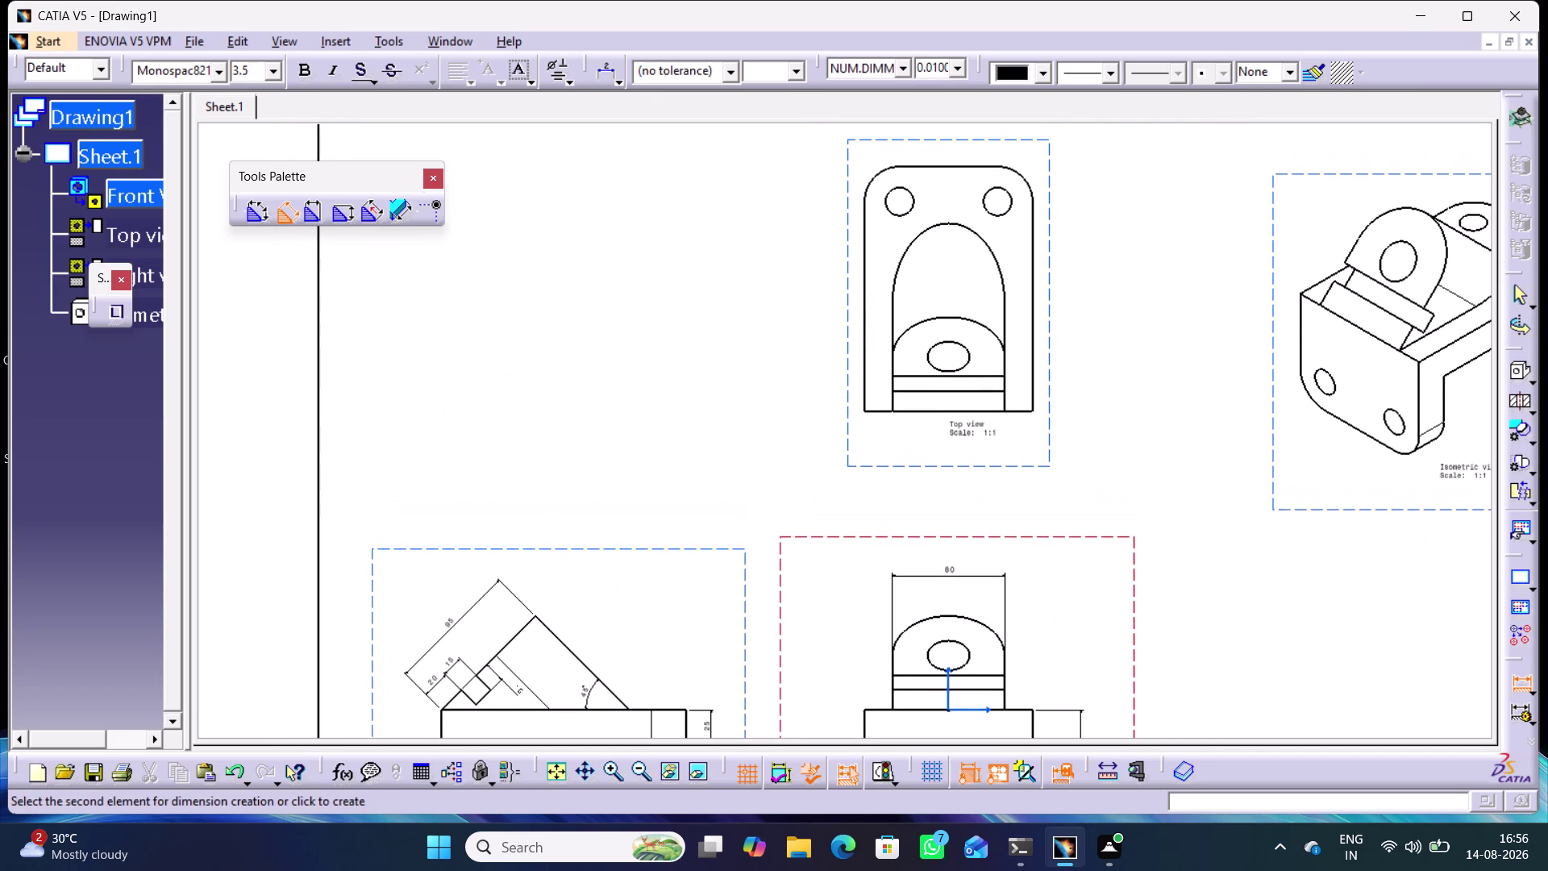
drag(1010, 198, 1030, 193)
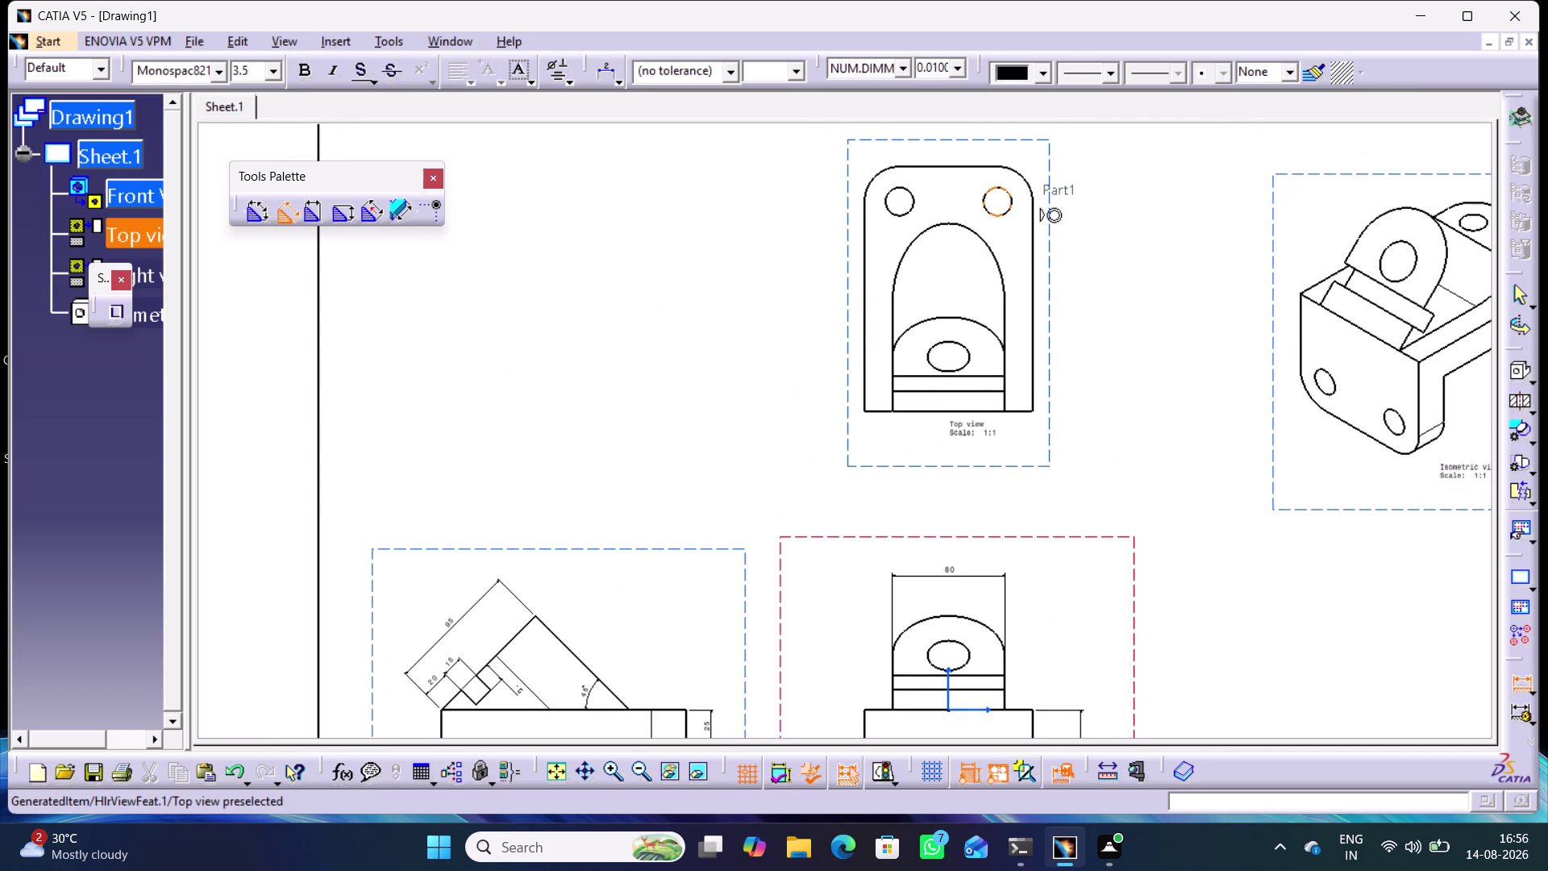
click(1086, 173)
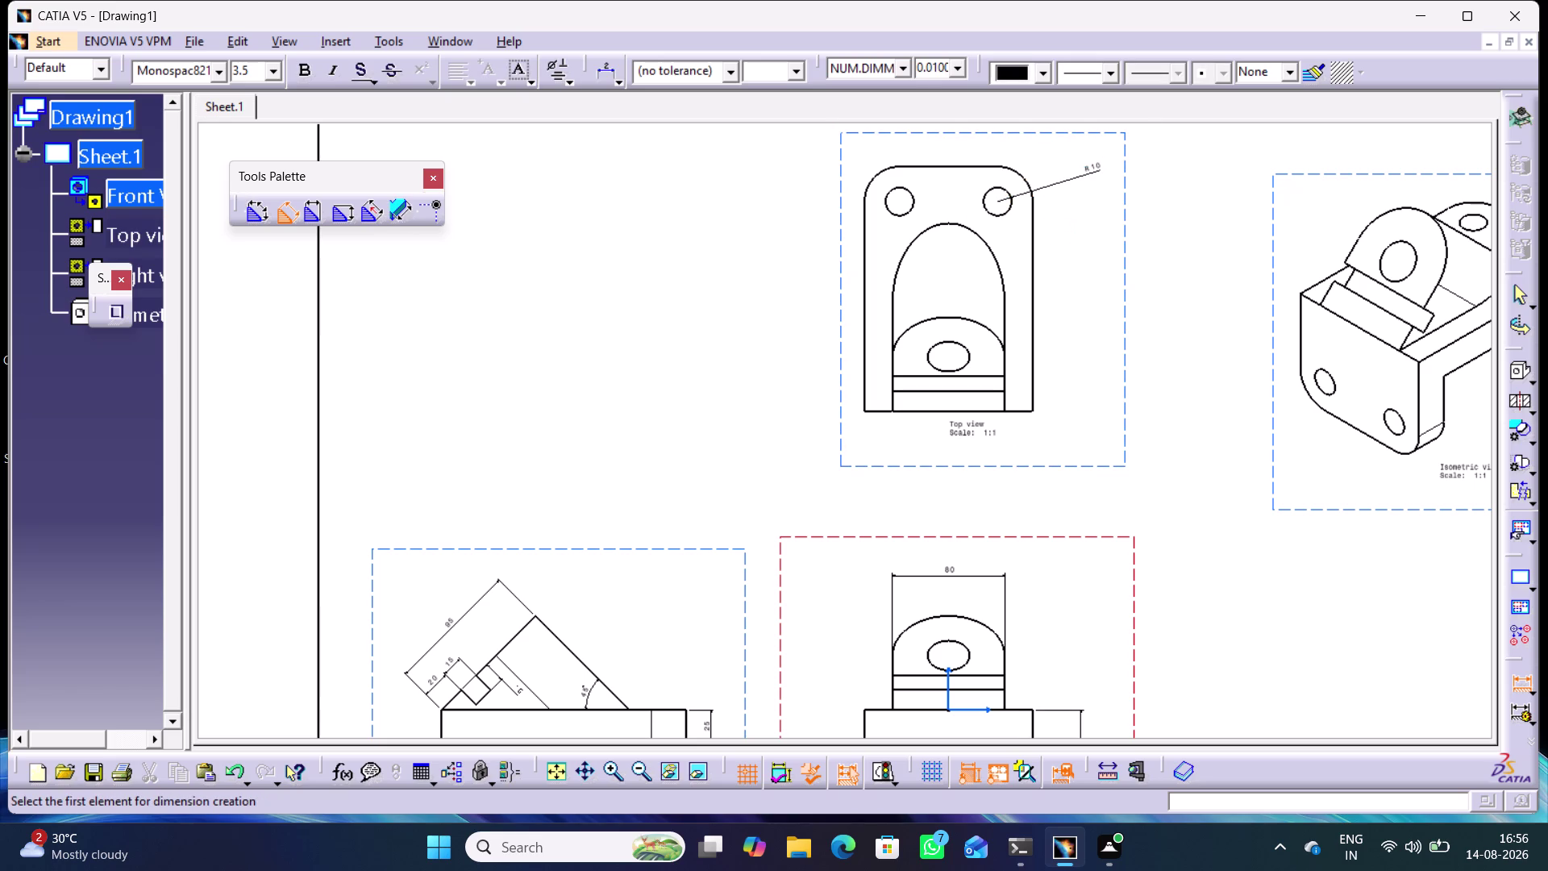
middle_drag(1093, 274, 1096, 187)
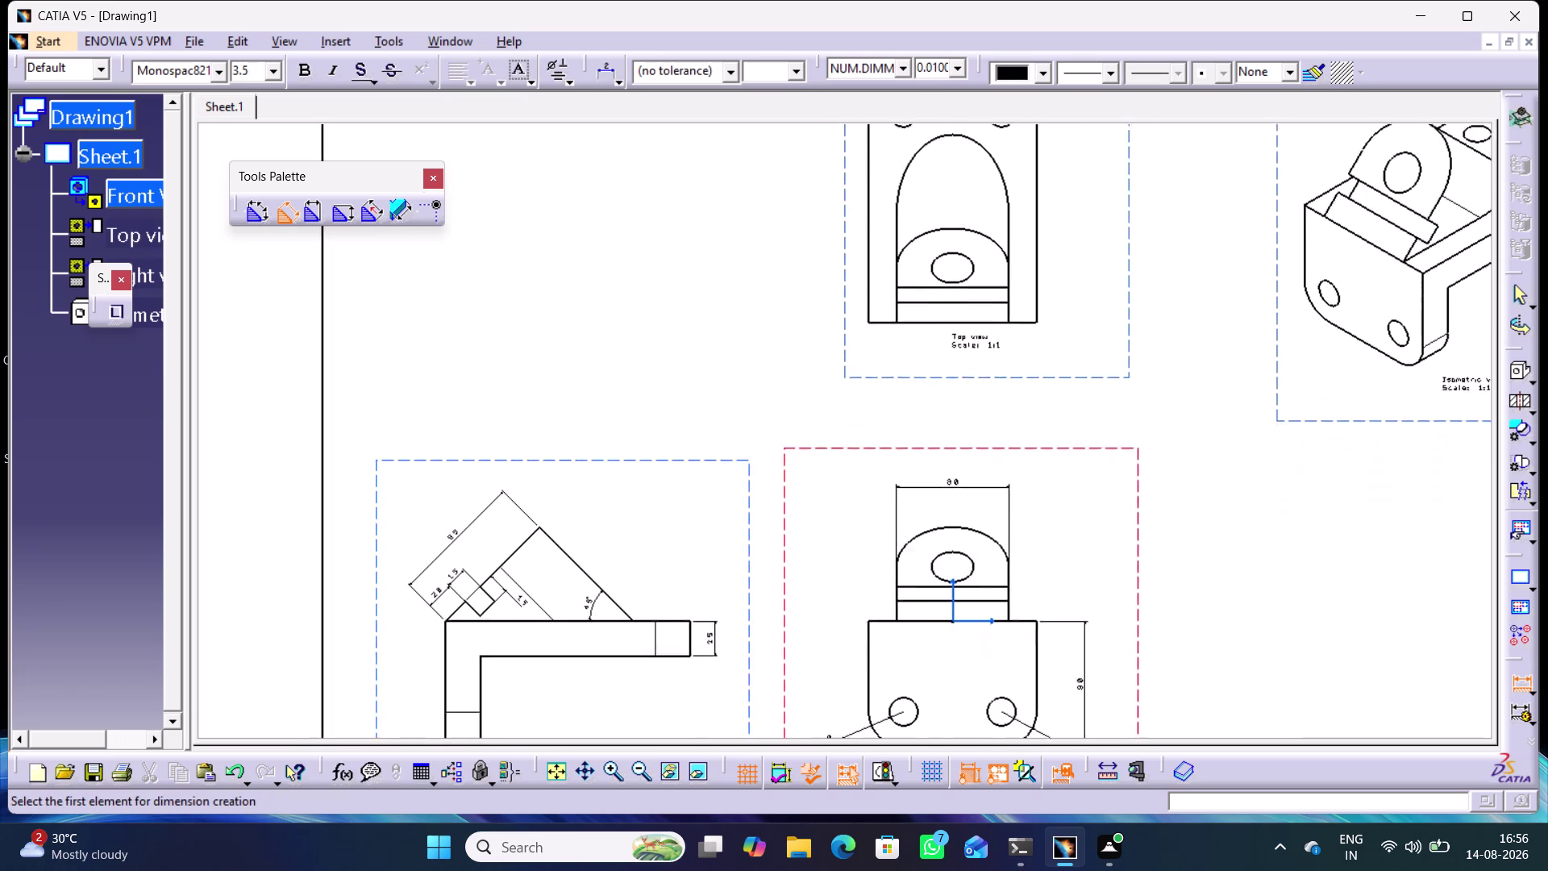
middle_drag(1096, 187, 1101, 160)
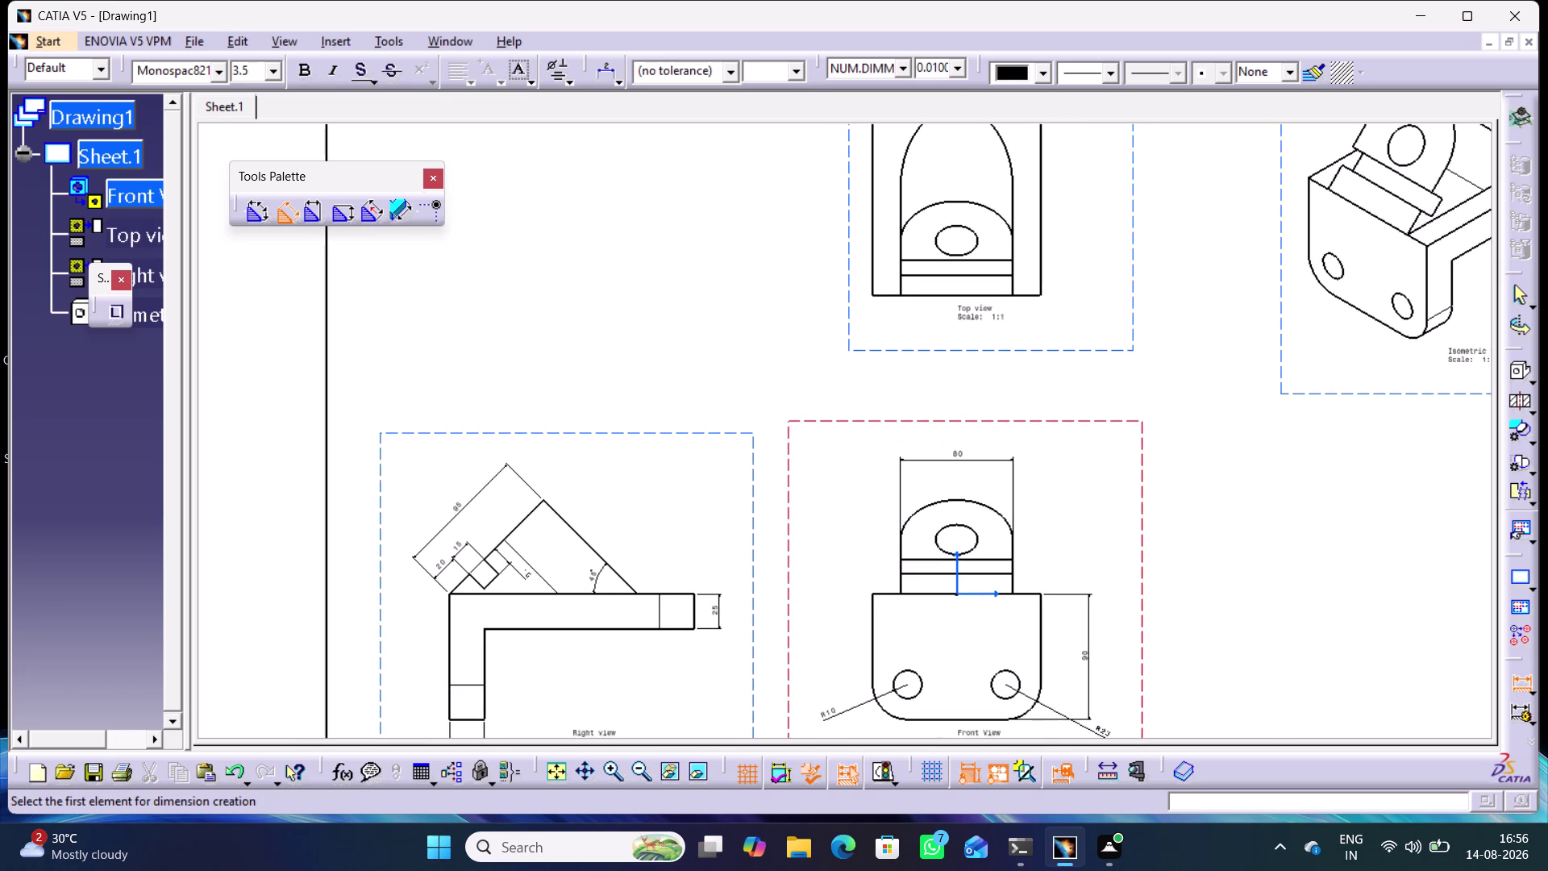
middle_drag(1086, 226, 1049, 404)
scroll(down, 3)
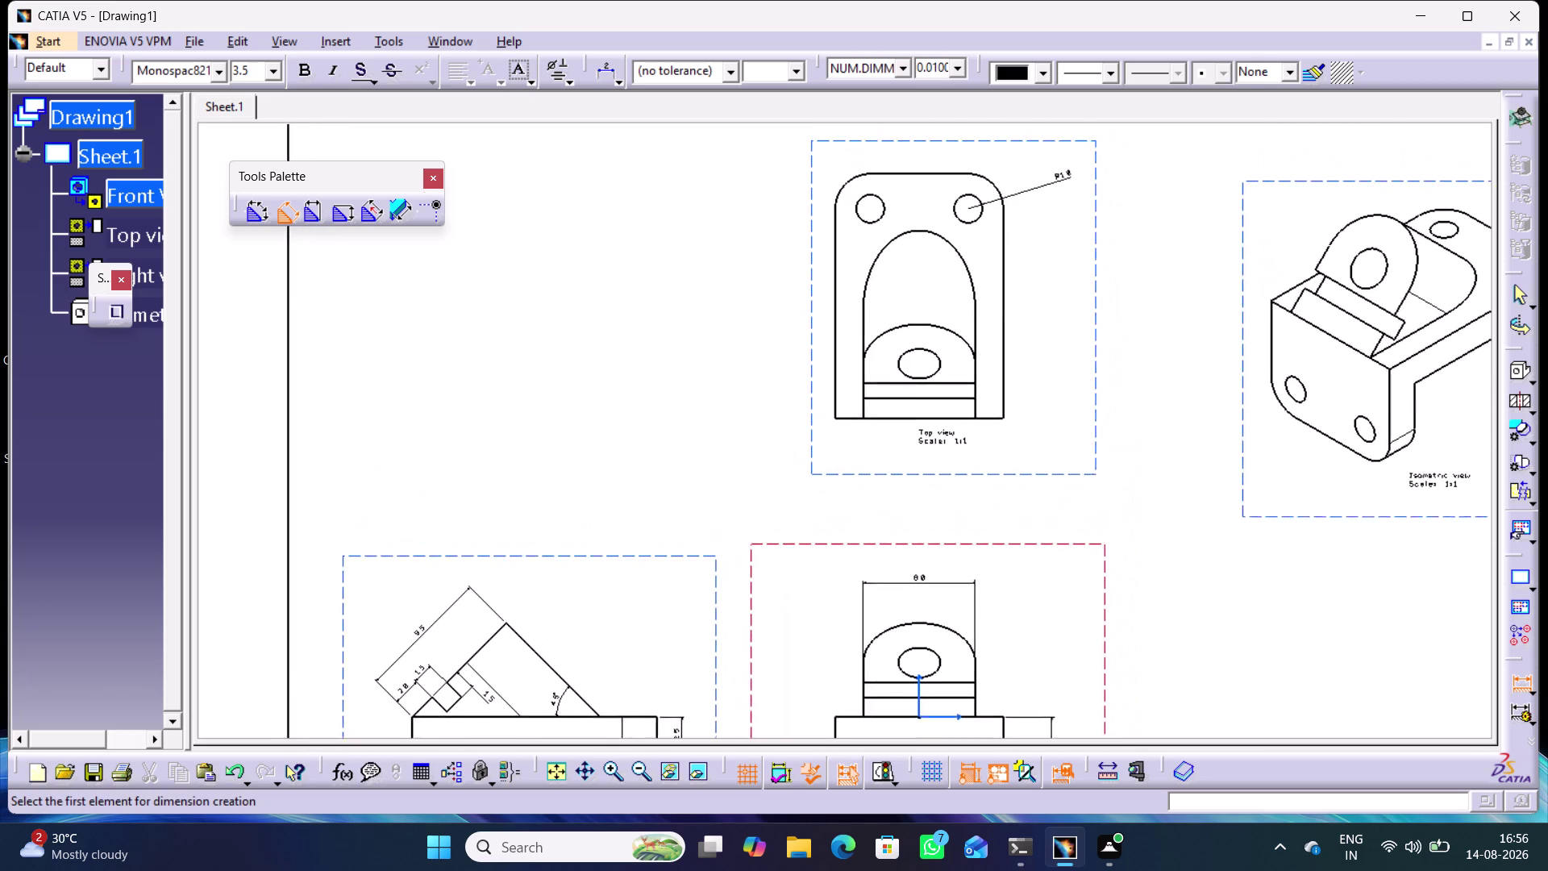
middle_drag(1050, 404, 1042, 430)
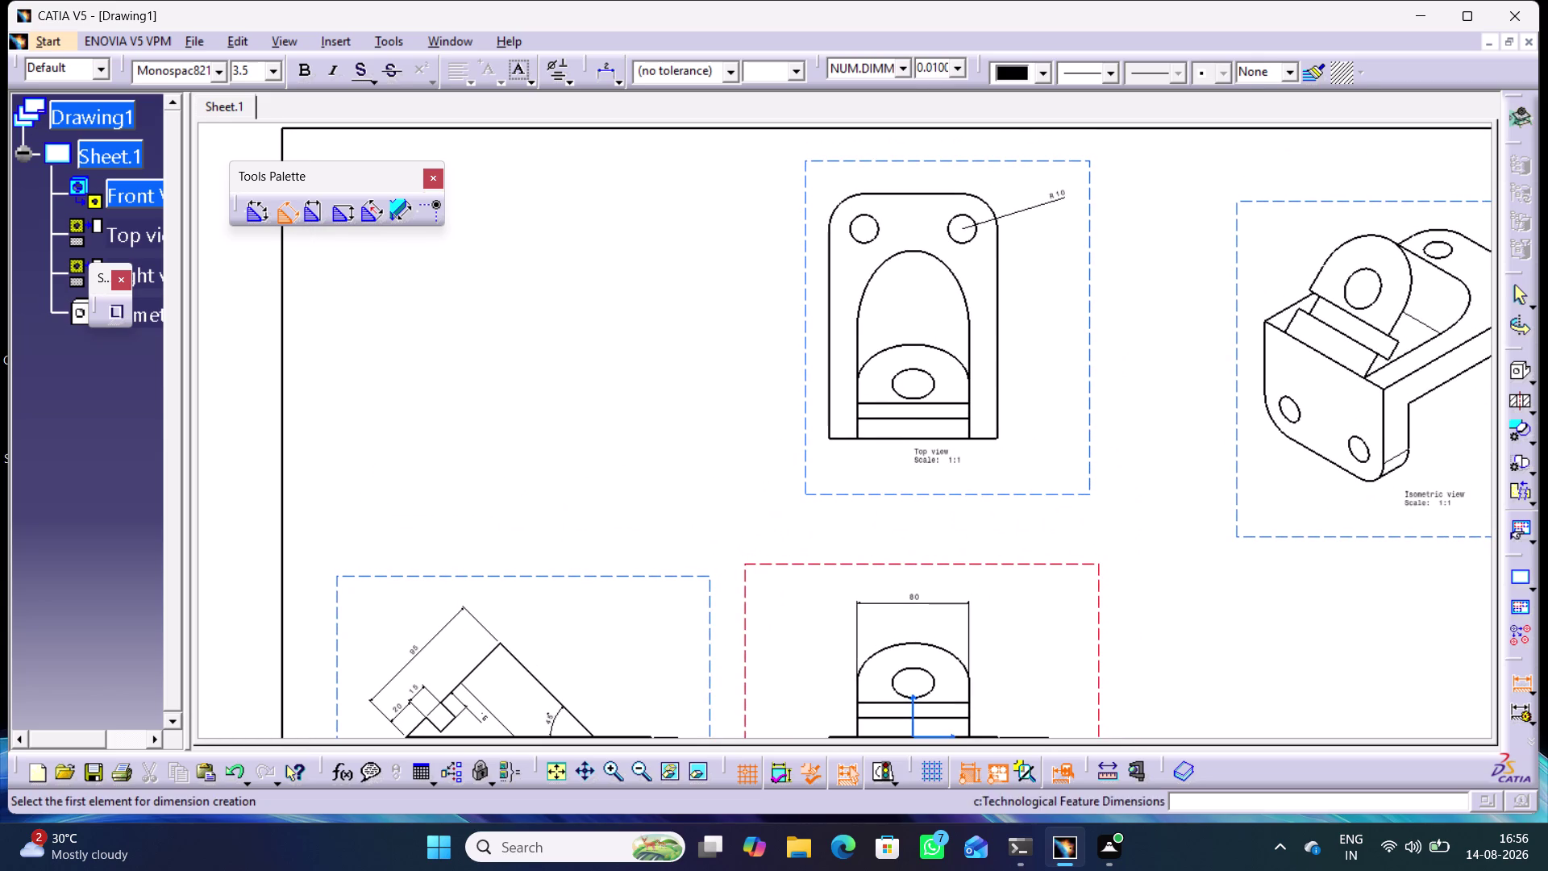
click(1534, 689)
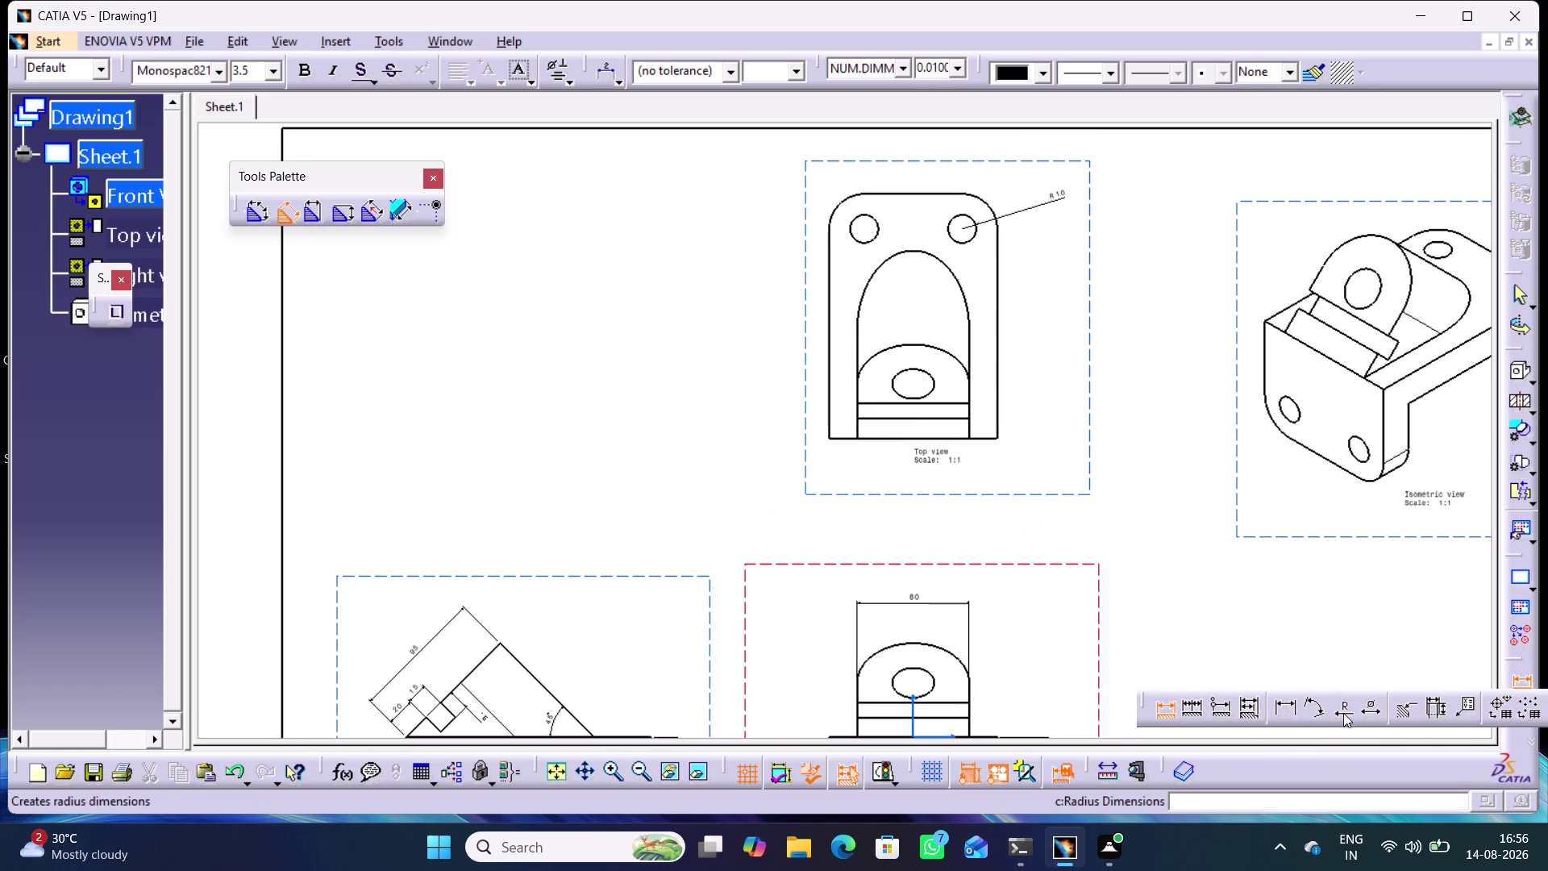
Start a diameter dimension on a top-view hole, then cancel the unfinished attempt.
click(1379, 706)
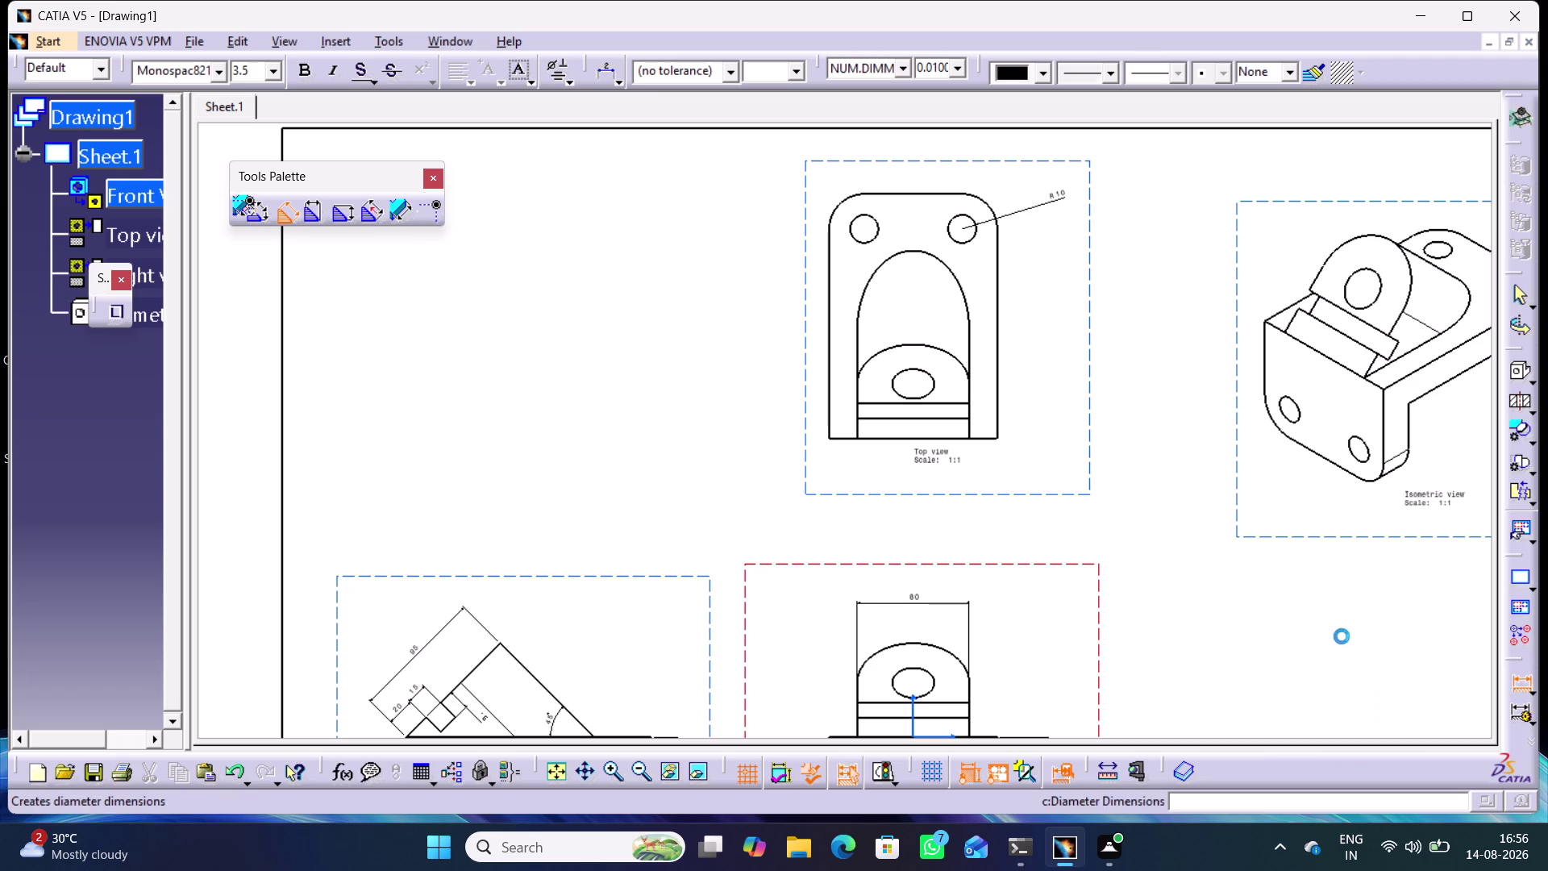
click(1058, 193)
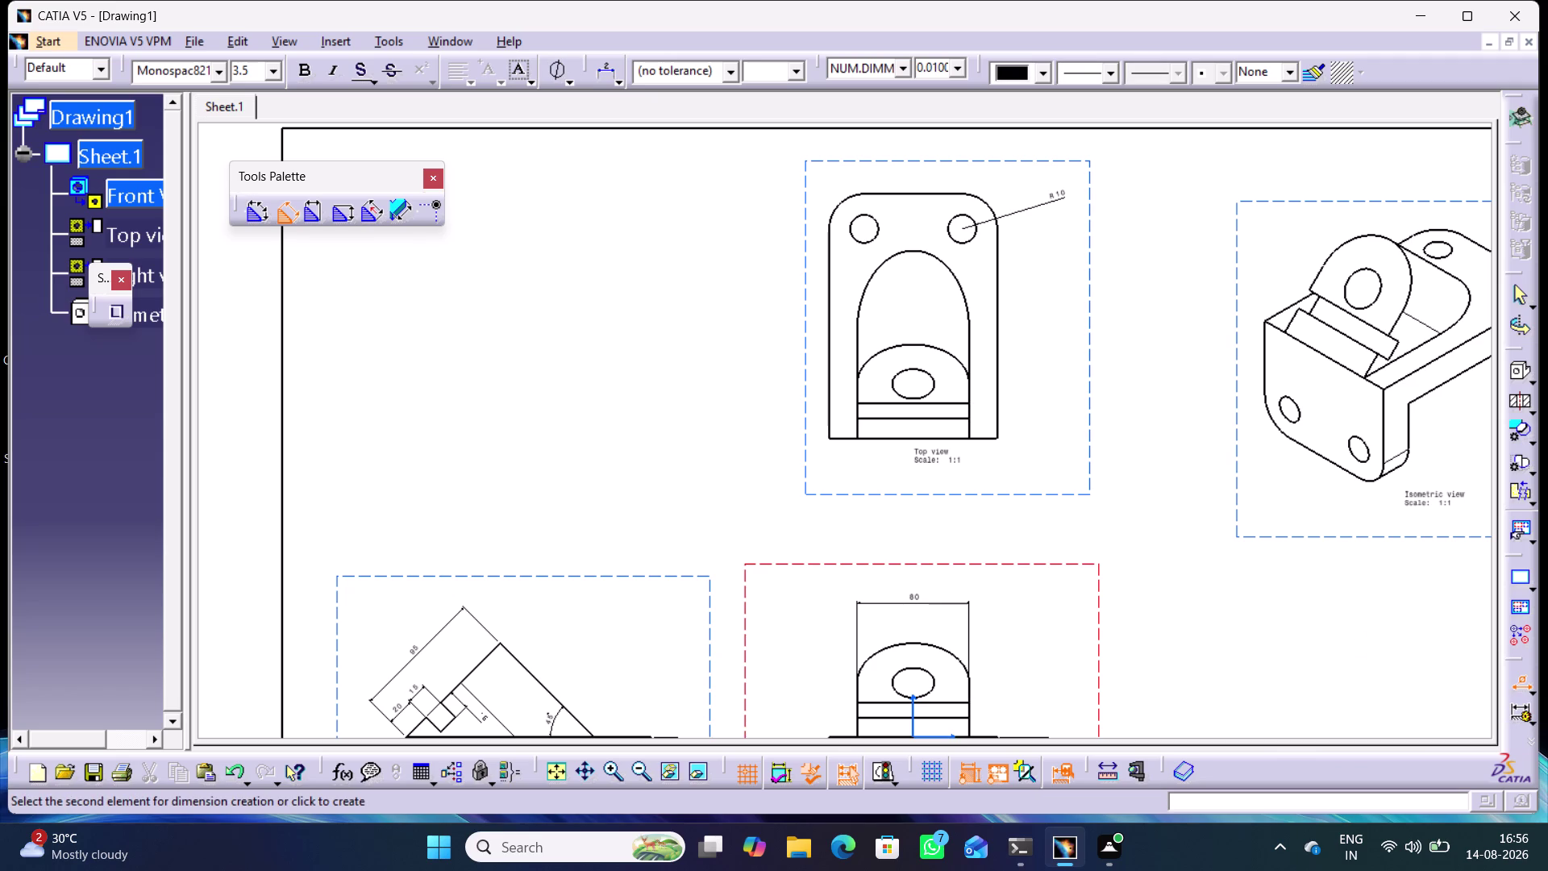
right_click(1055, 193)
click(1142, 436)
click(1524, 681)
click(1353, 649)
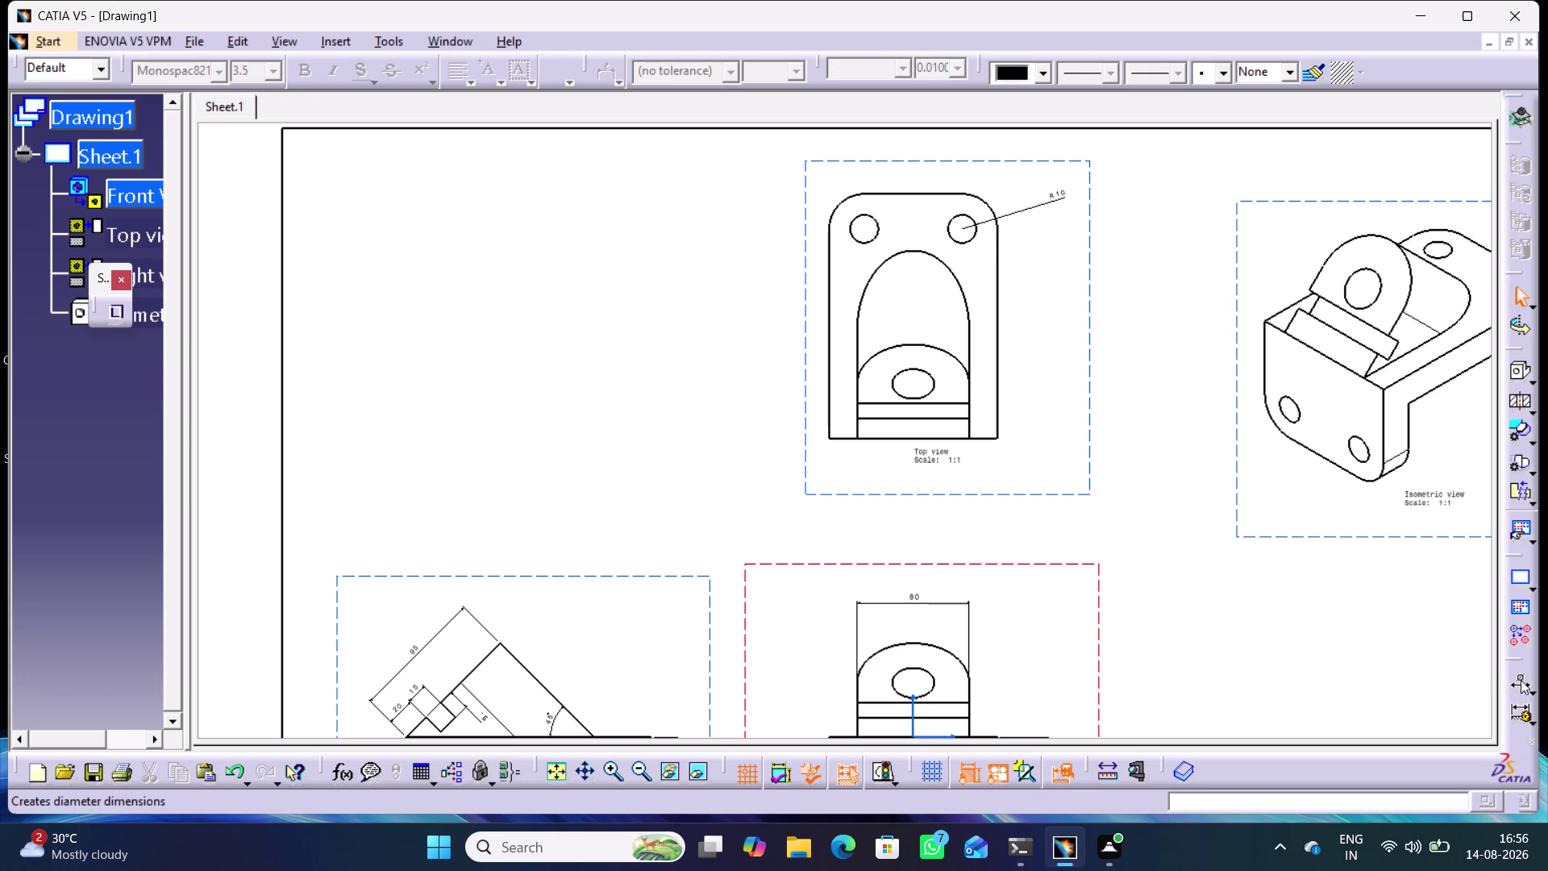
Place a diameter dimension on the top view's left upper hole.
double_click(1524, 680)
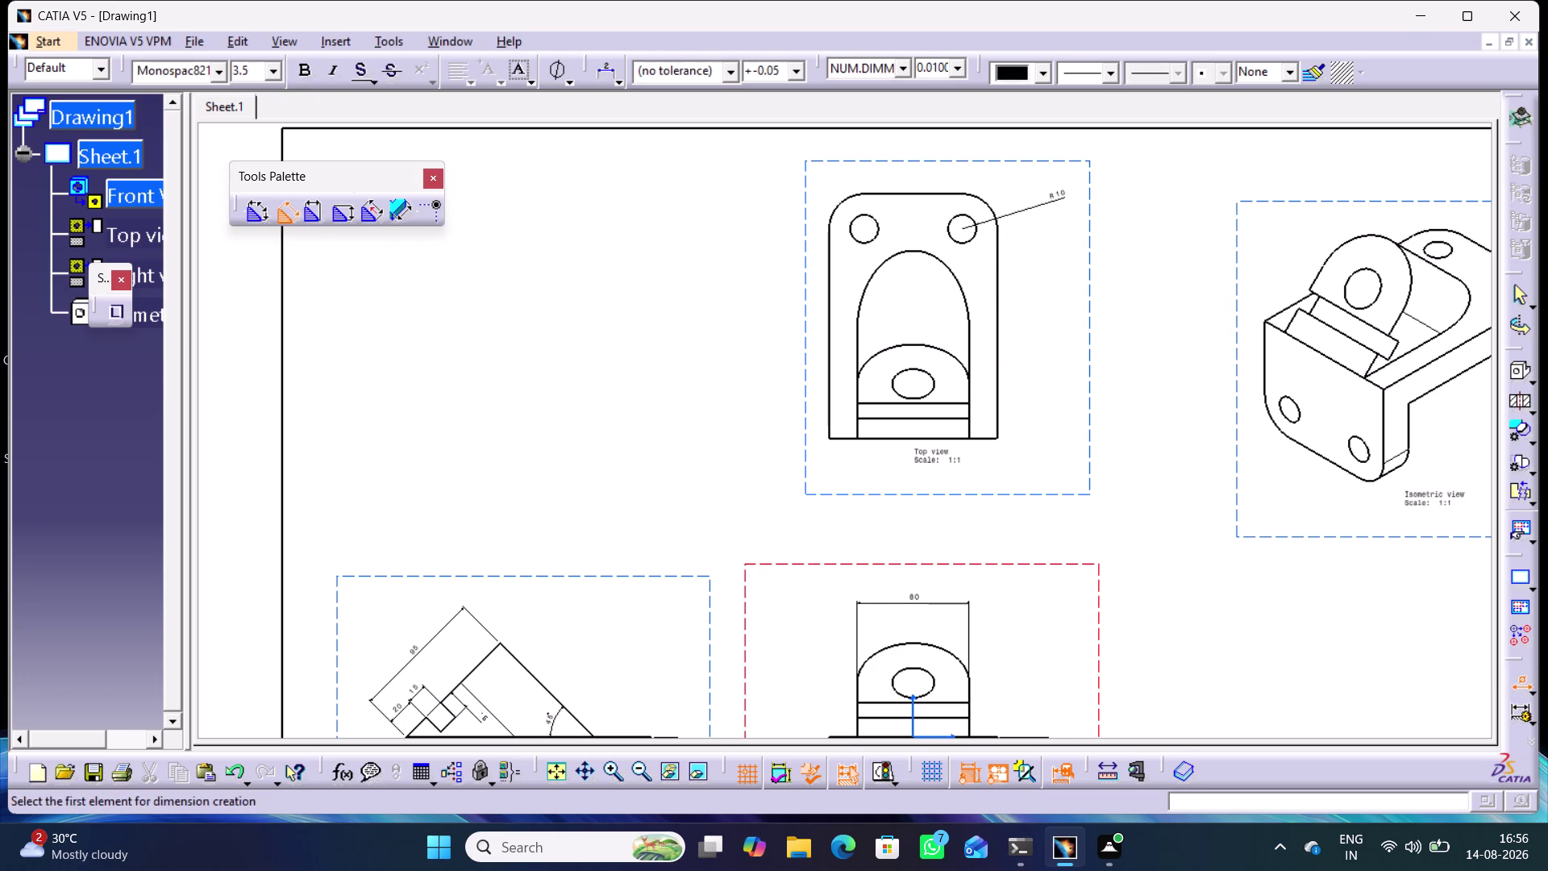
click(873, 214)
click(774, 192)
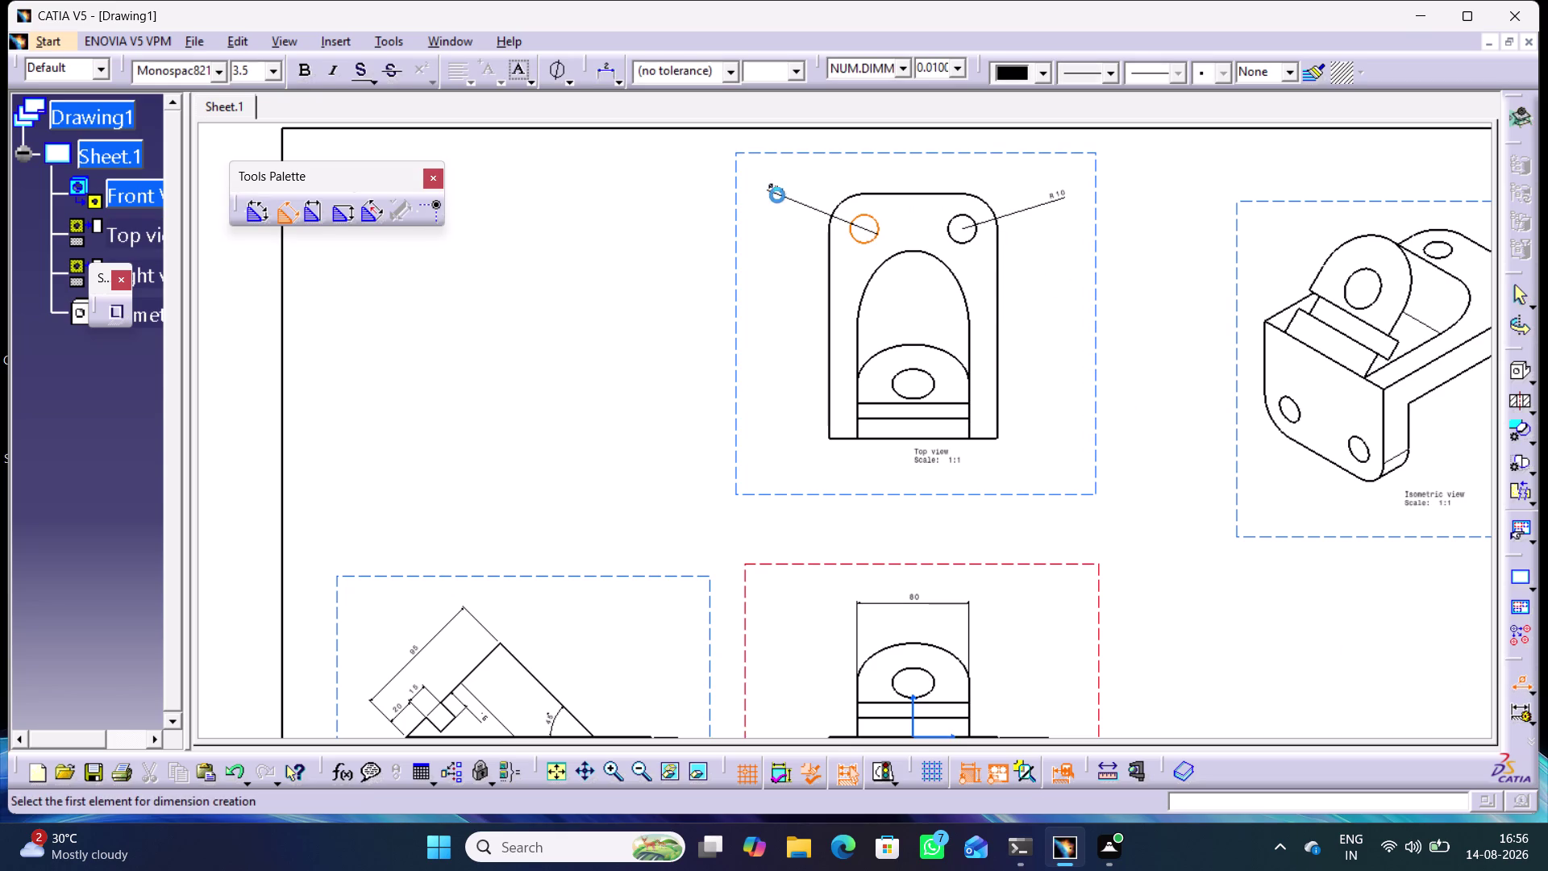
click(1183, 331)
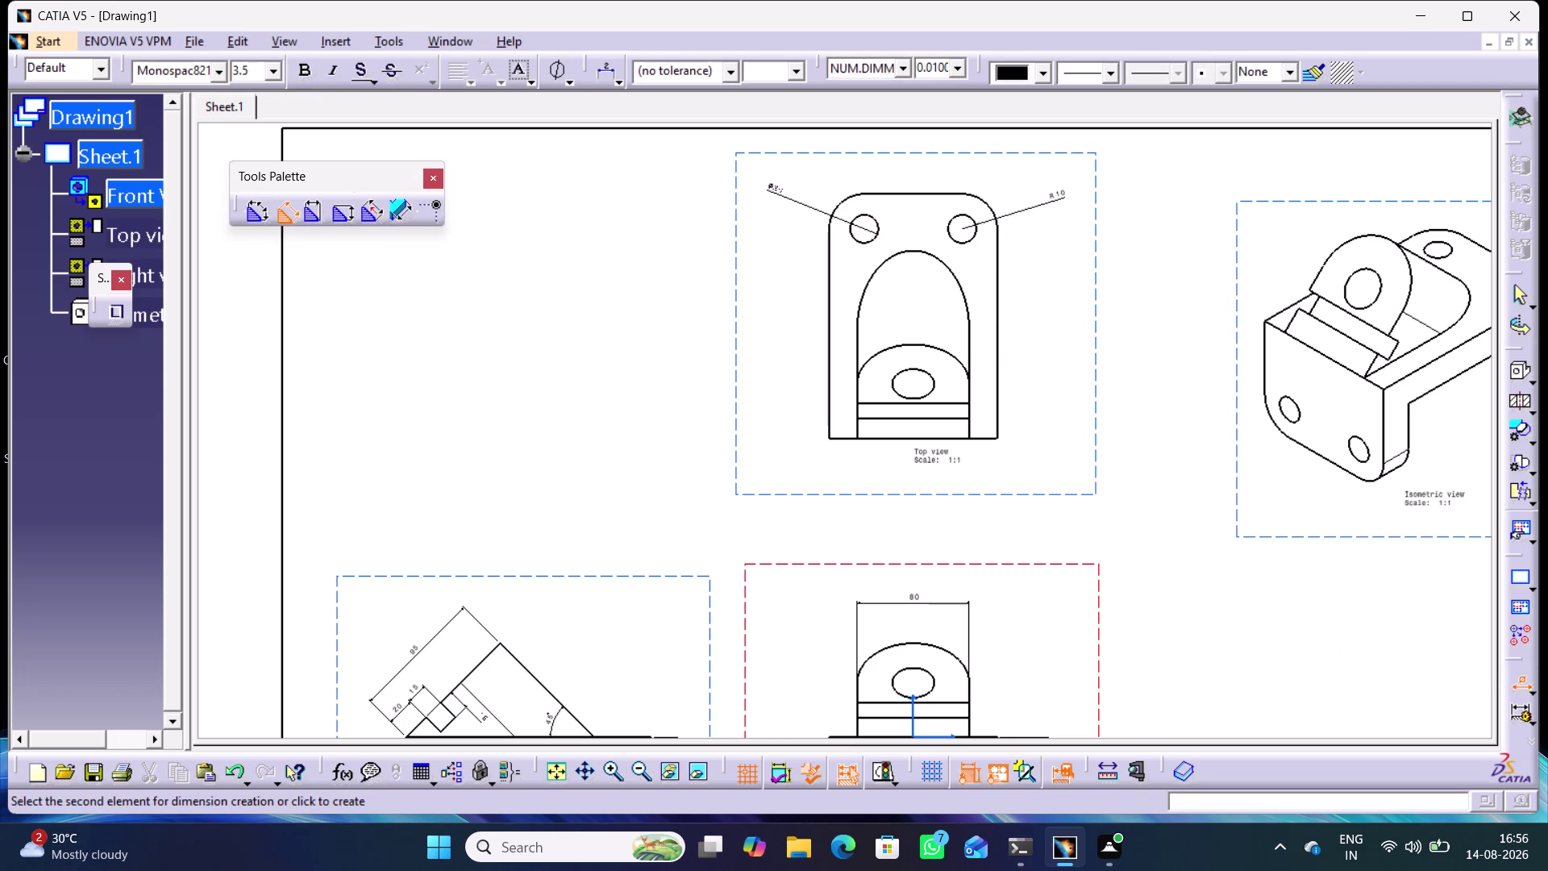
click(1521, 685)
right_click(1043, 198)
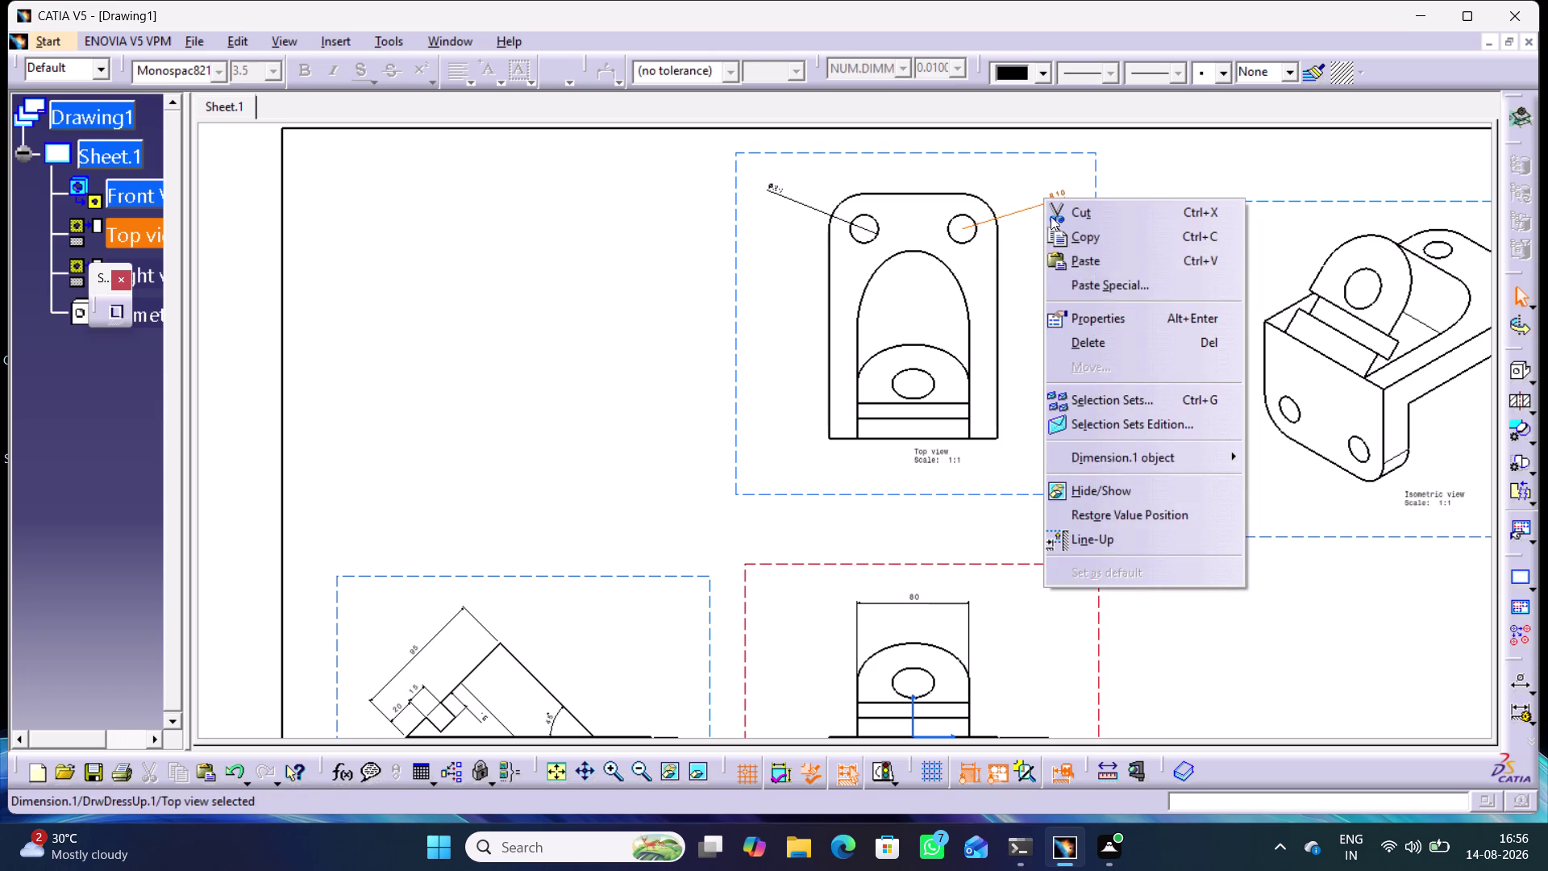
click(1096, 336)
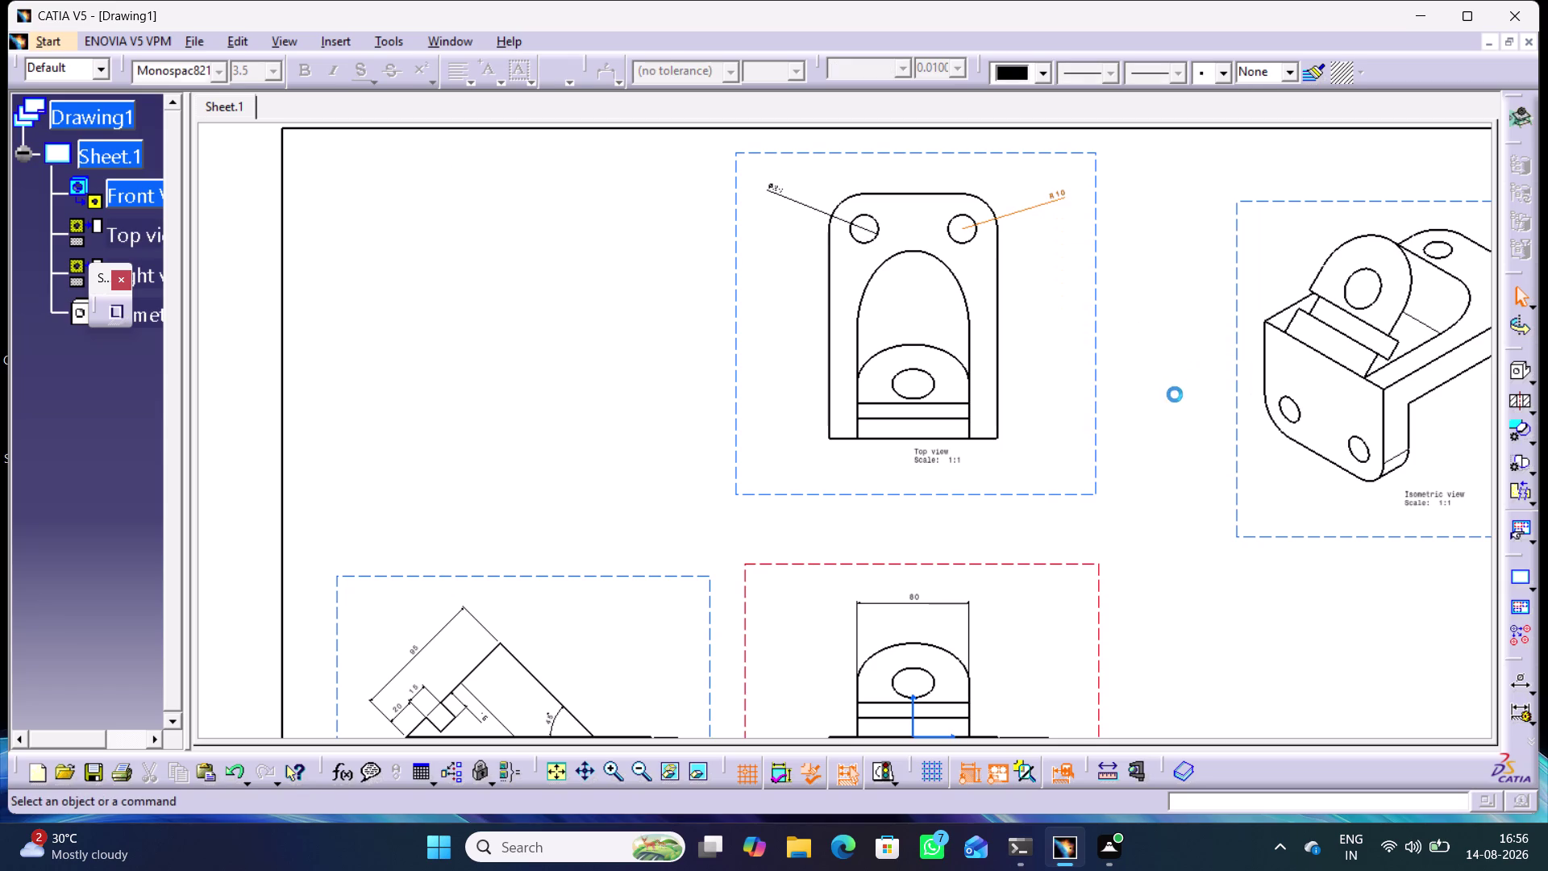
middle_drag(1169, 411, 1236, 236)
Reposition the right hole's diameter dimension in the front view.
middle_drag(1193, 492, 1206, 368)
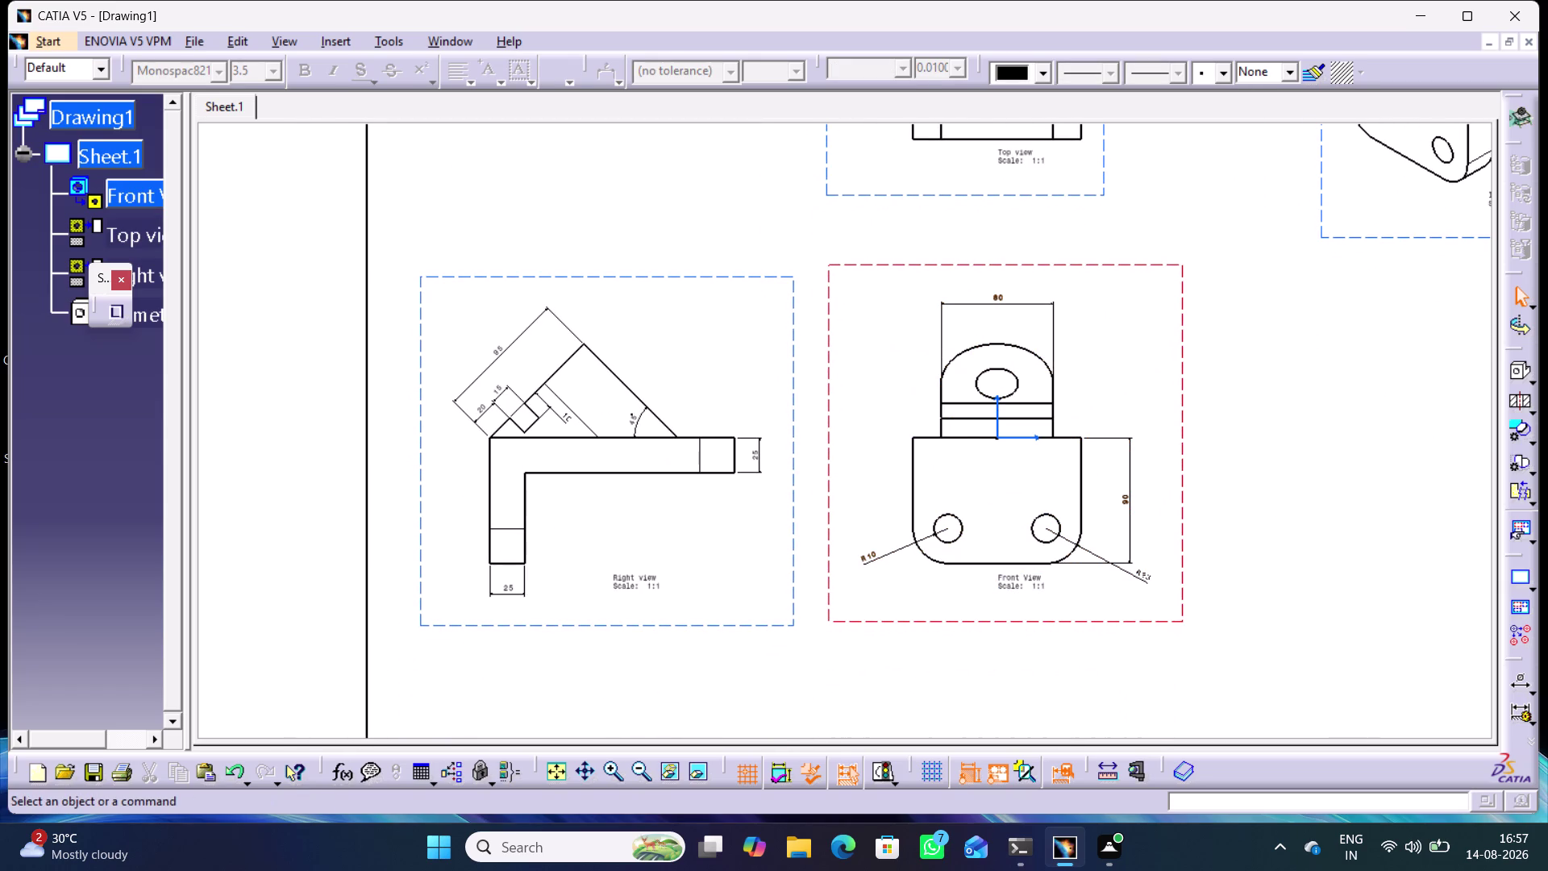
drag(1144, 578, 1098, 604)
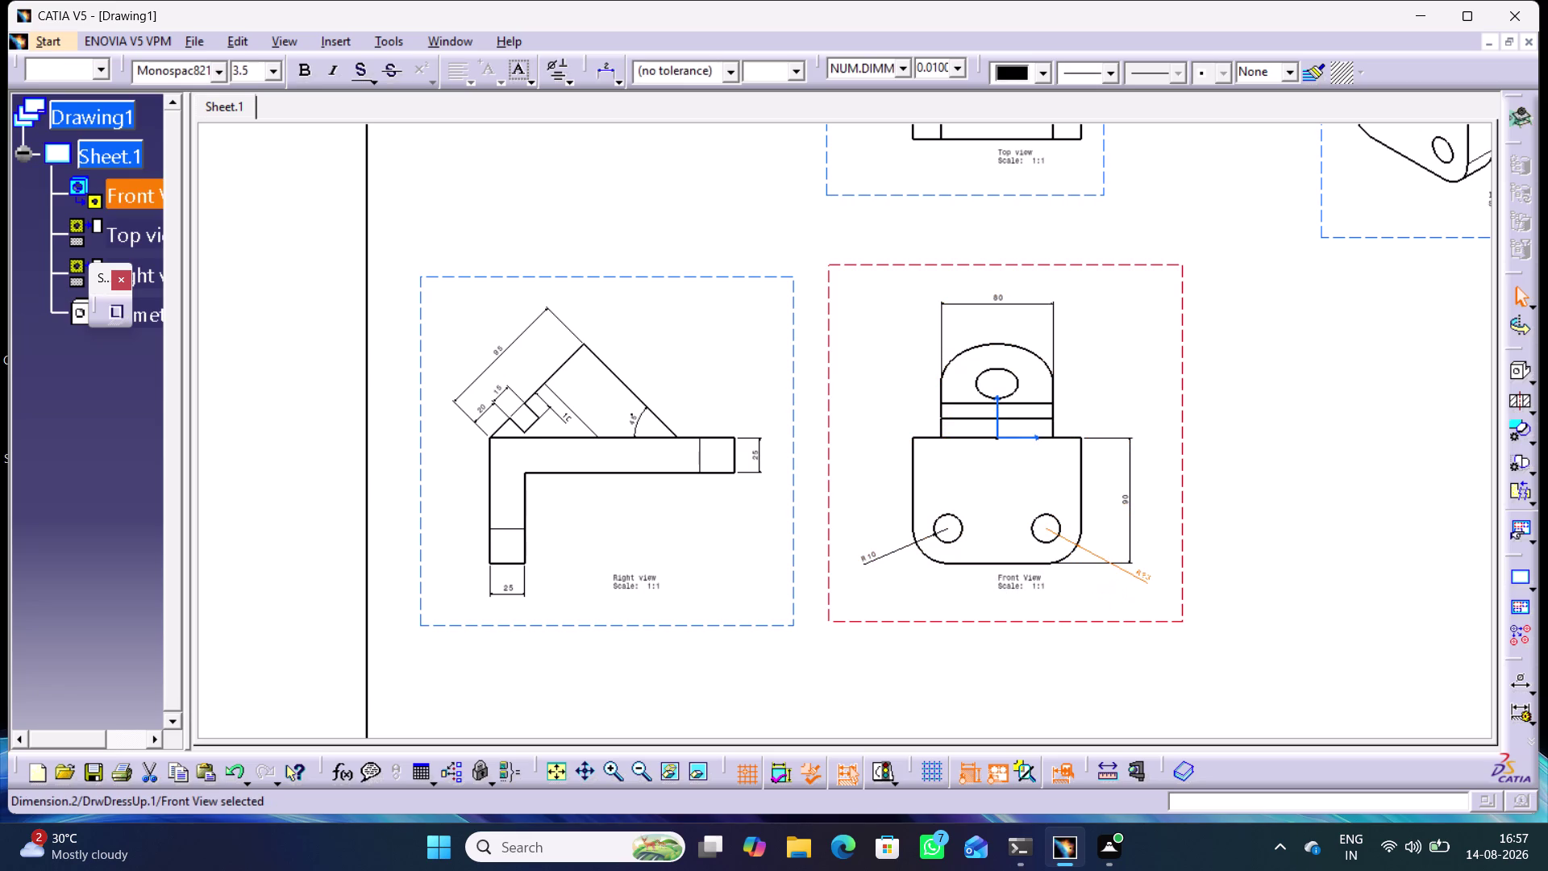
drag(1098, 604, 1152, 583)
click(1273, 565)
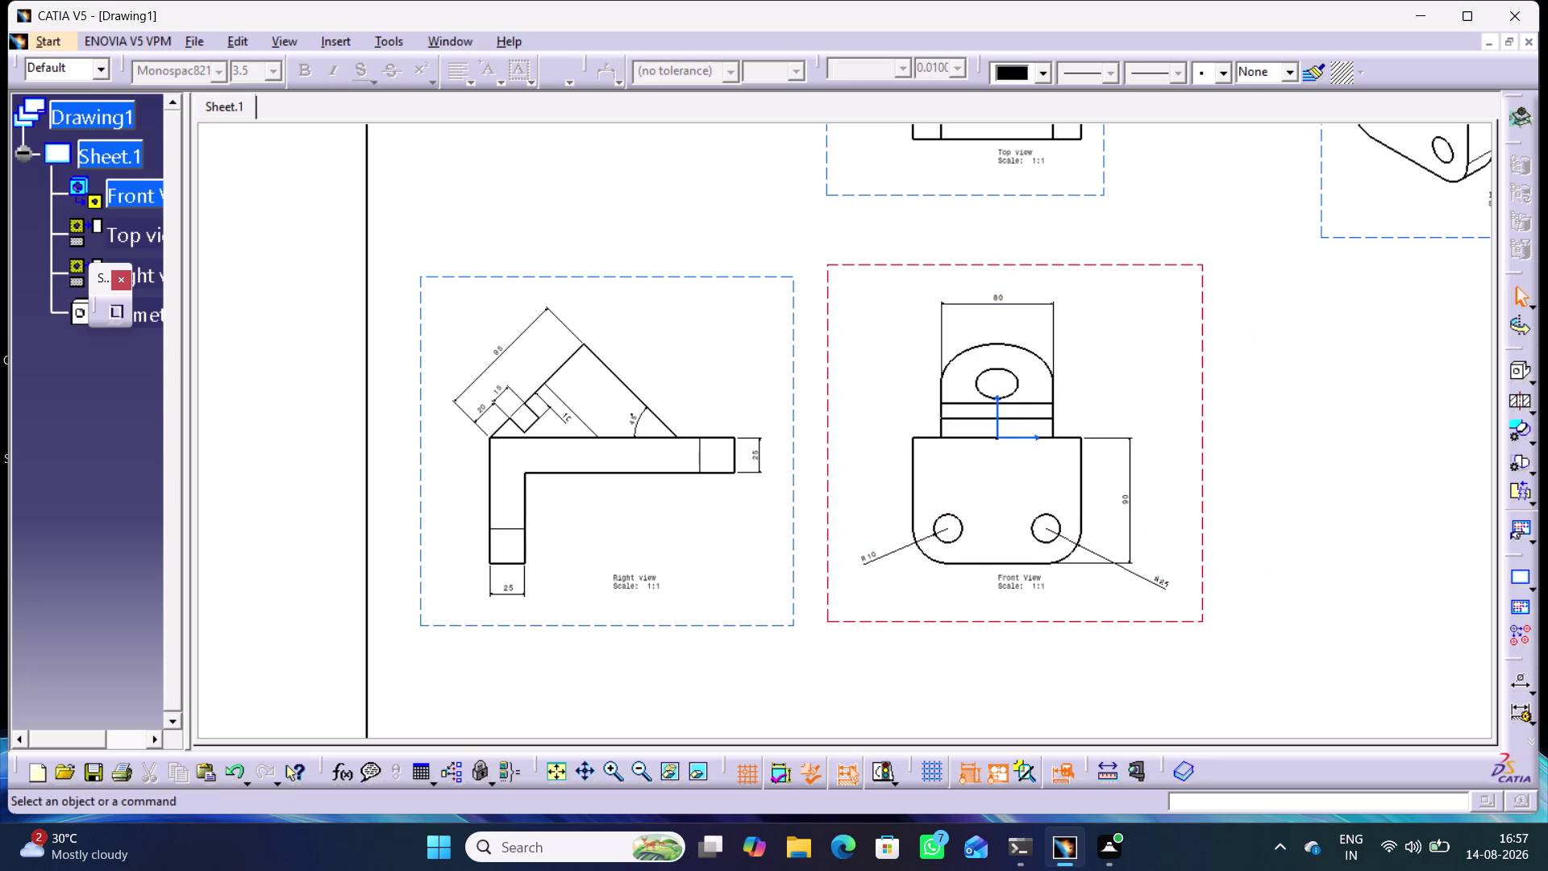
Delete the left hole's diameter dimension from the front view.
right_click(871, 559)
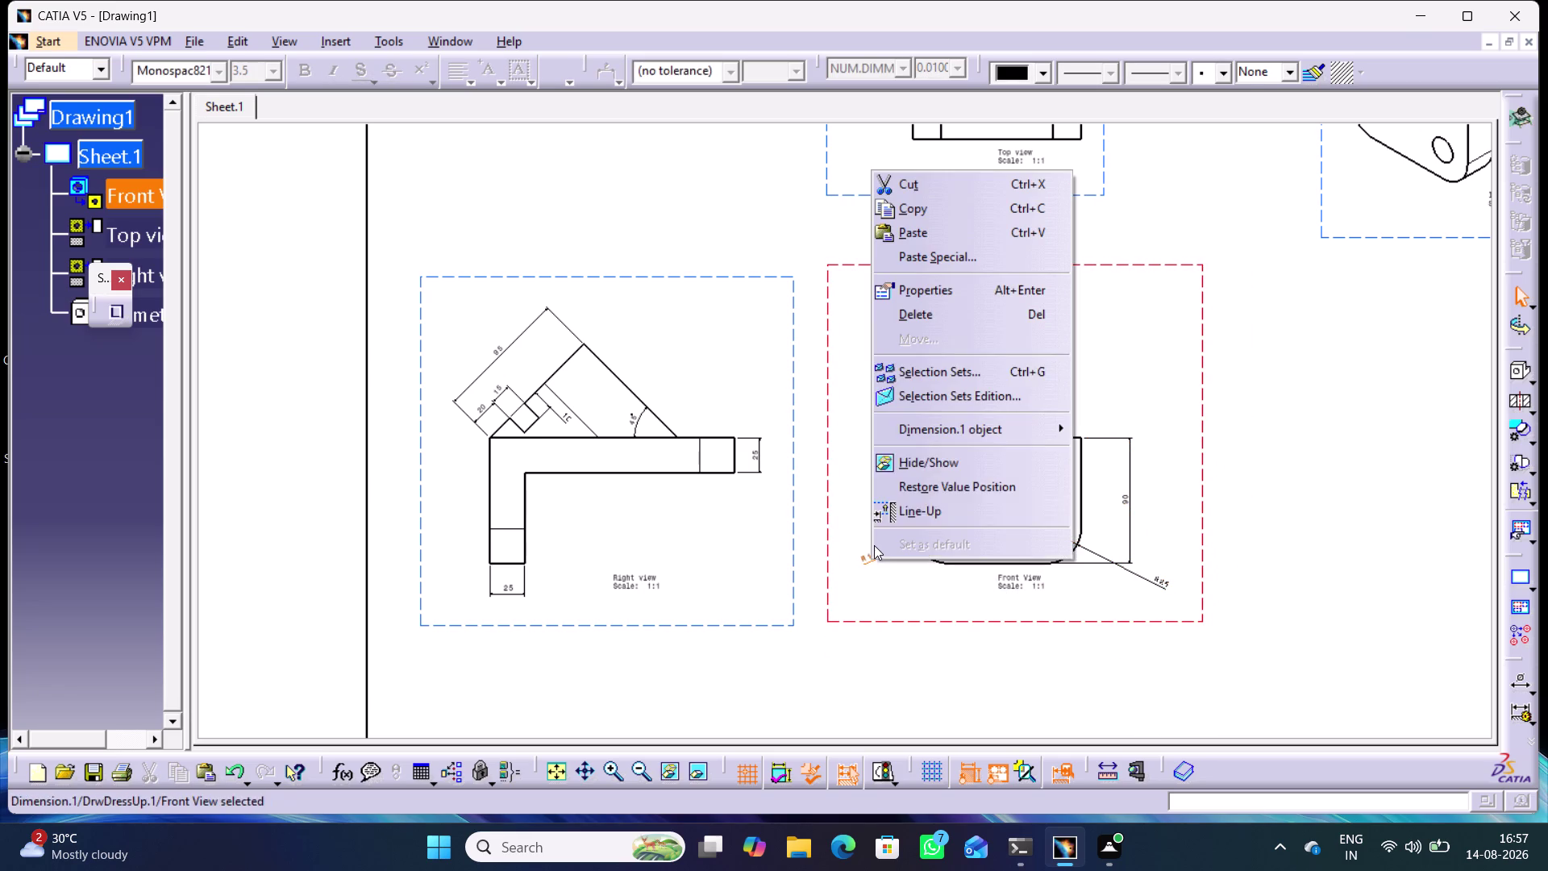
click(932, 320)
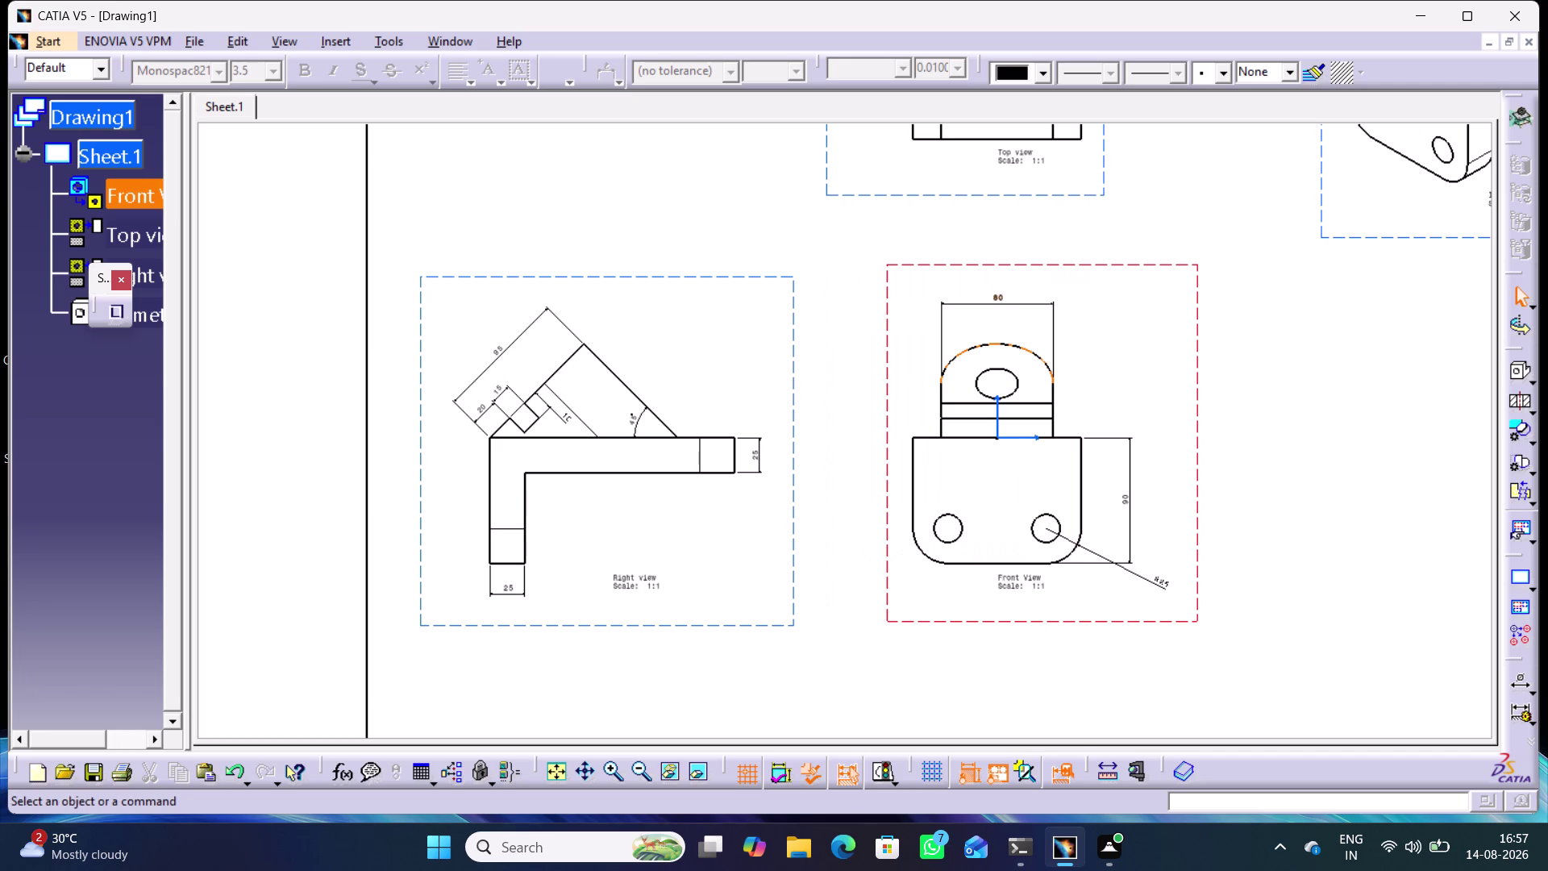
click(1520, 683)
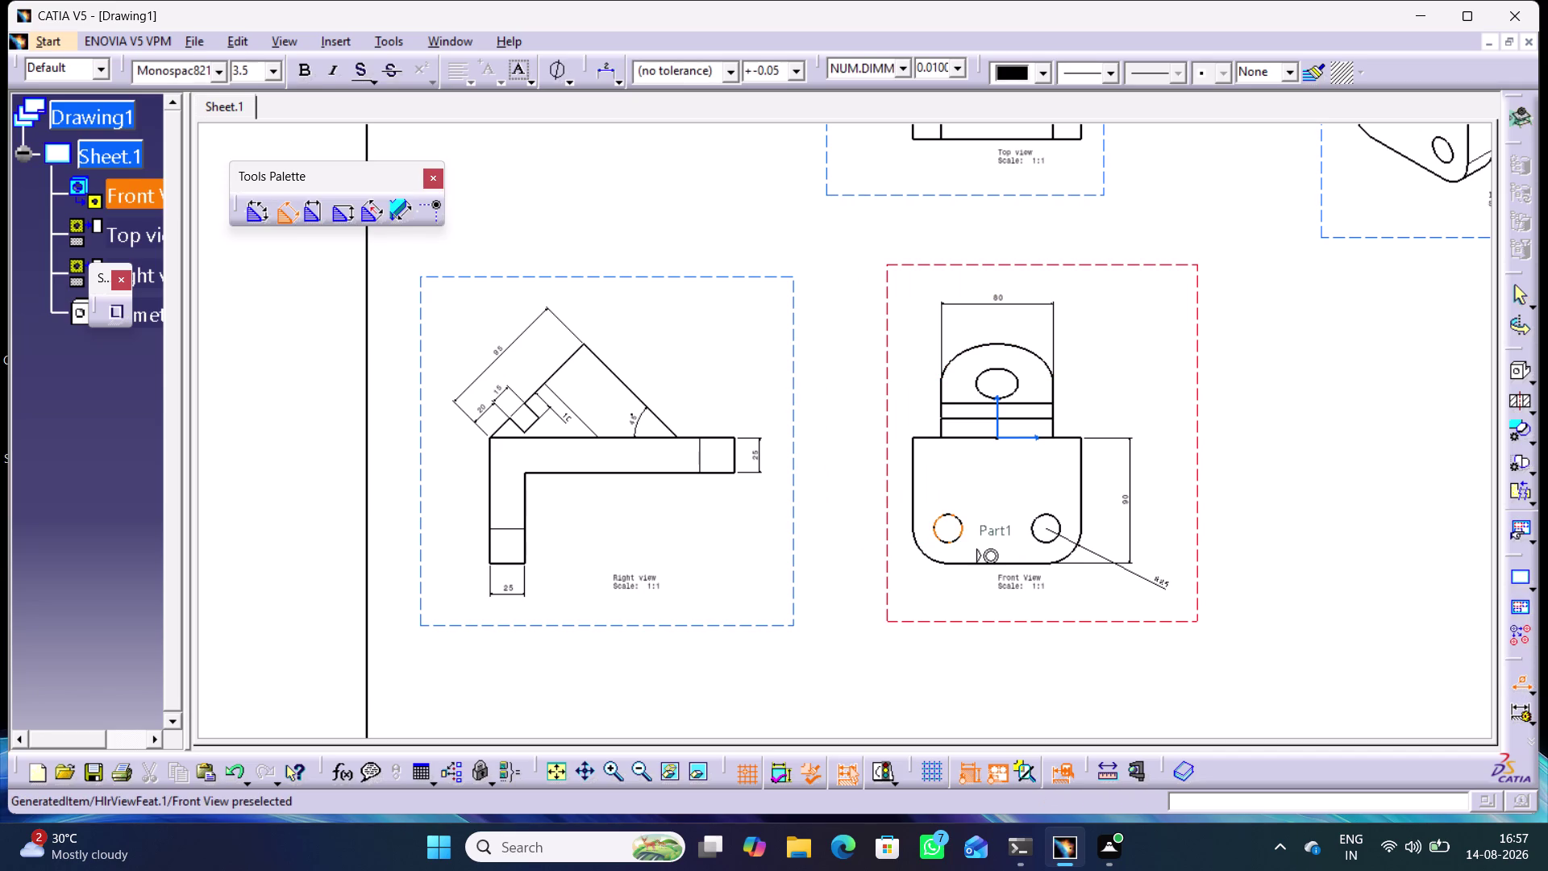
Place a new diameter dimension on the front view's lower-left hole.
click(948, 542)
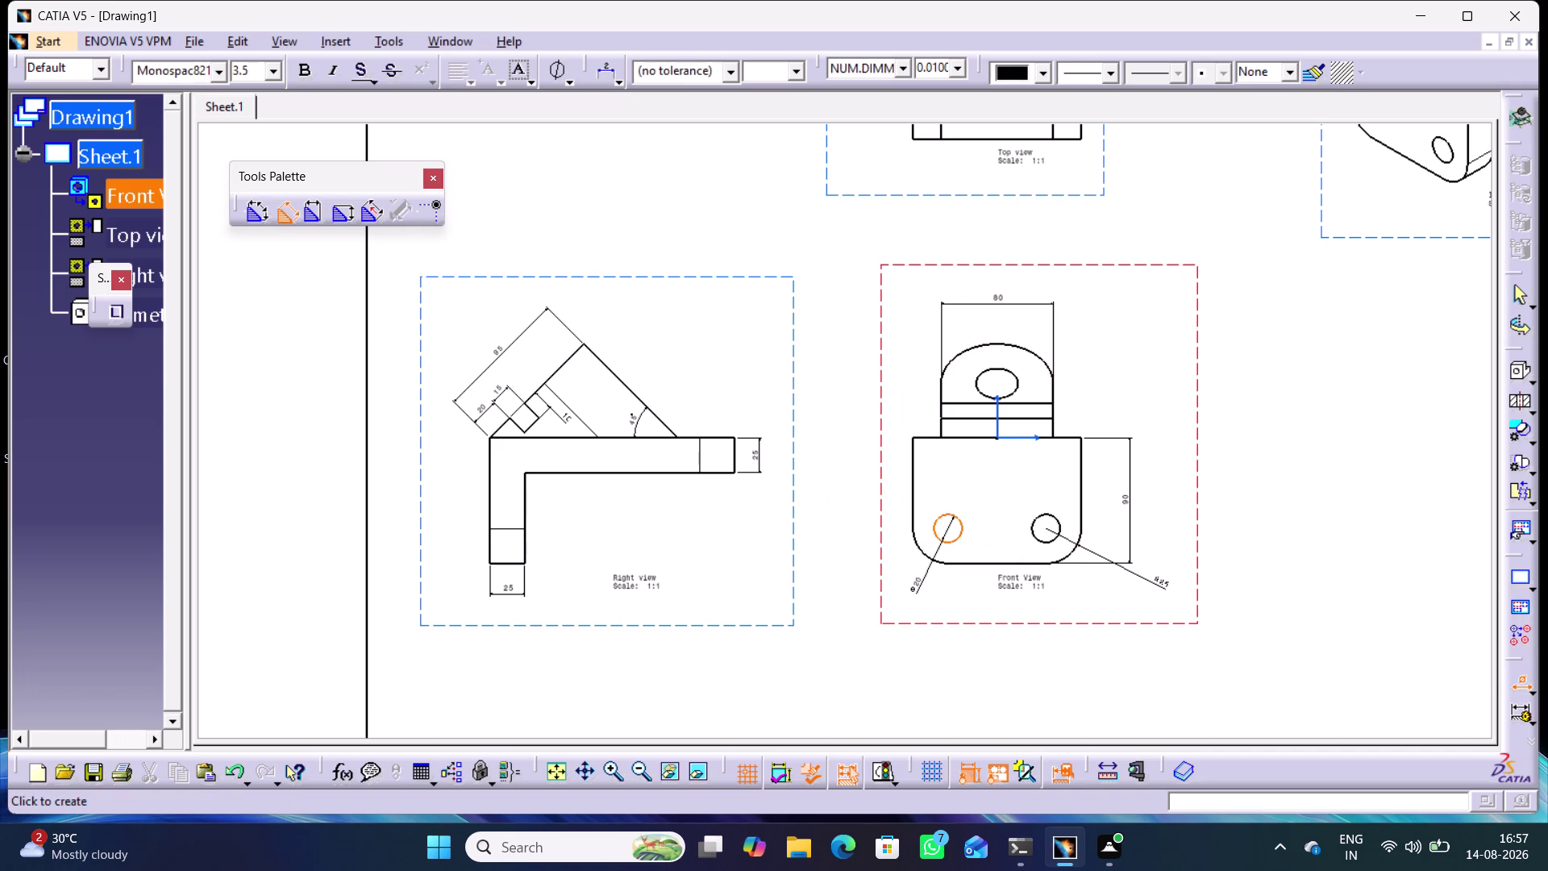
click(921, 587)
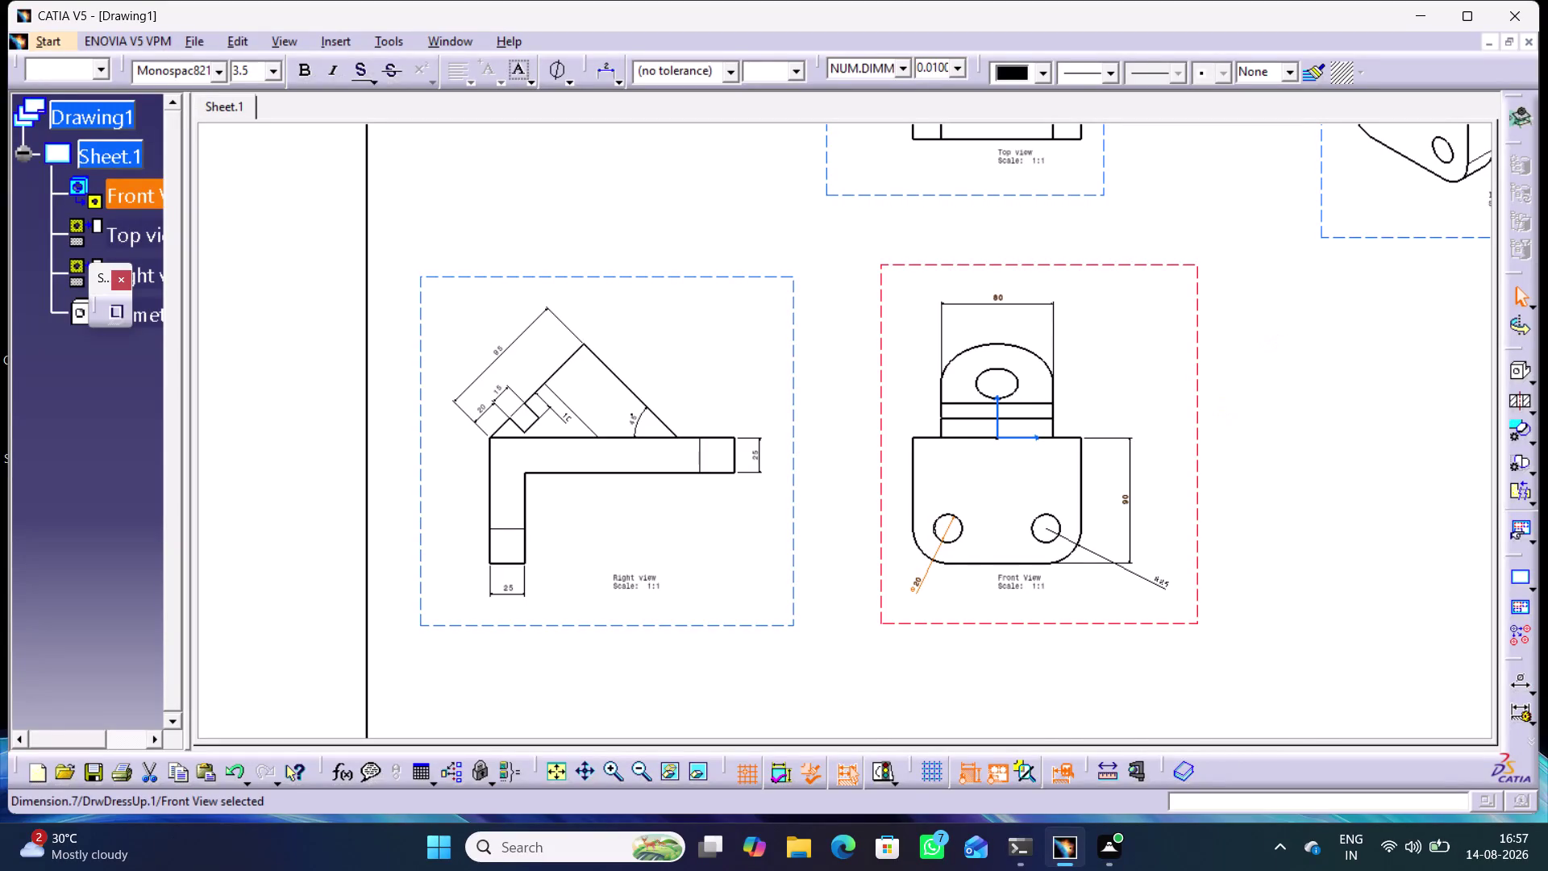
click(1018, 379)
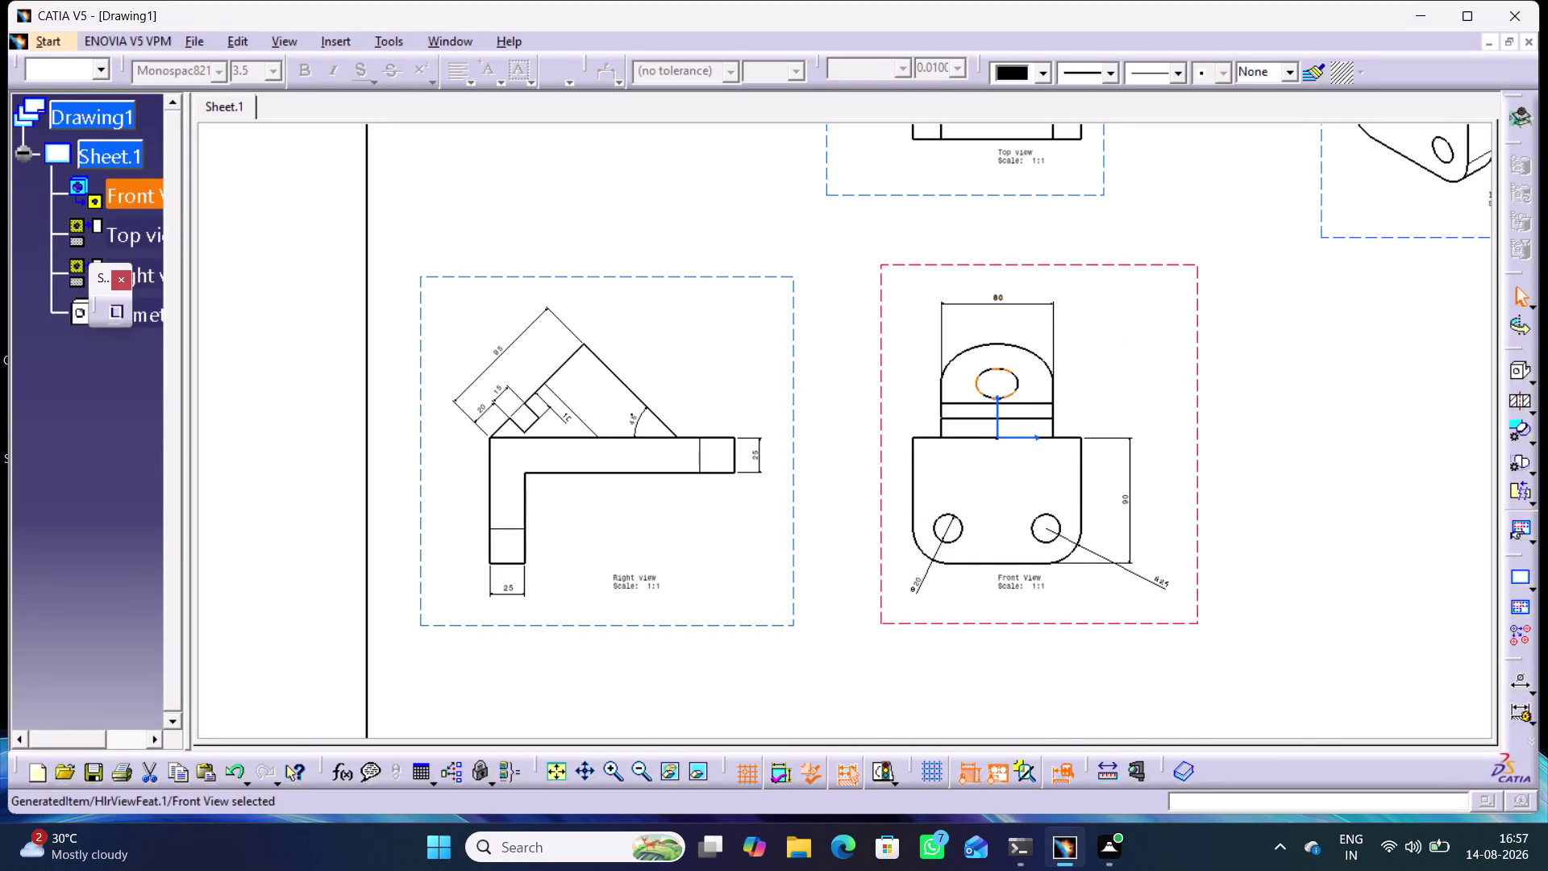
click(1021, 390)
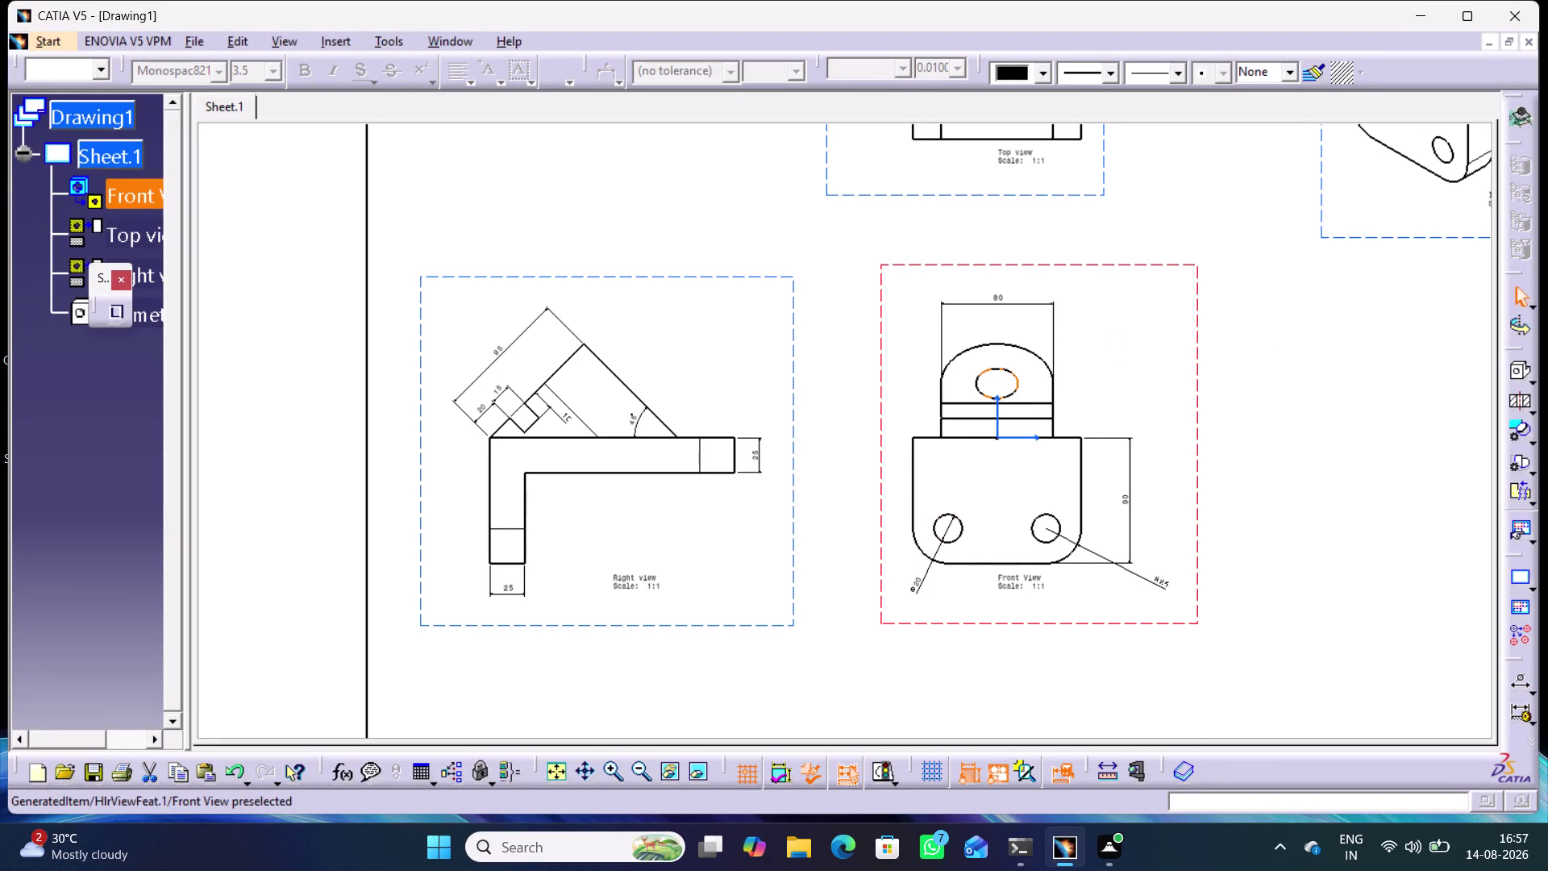
click(1011, 370)
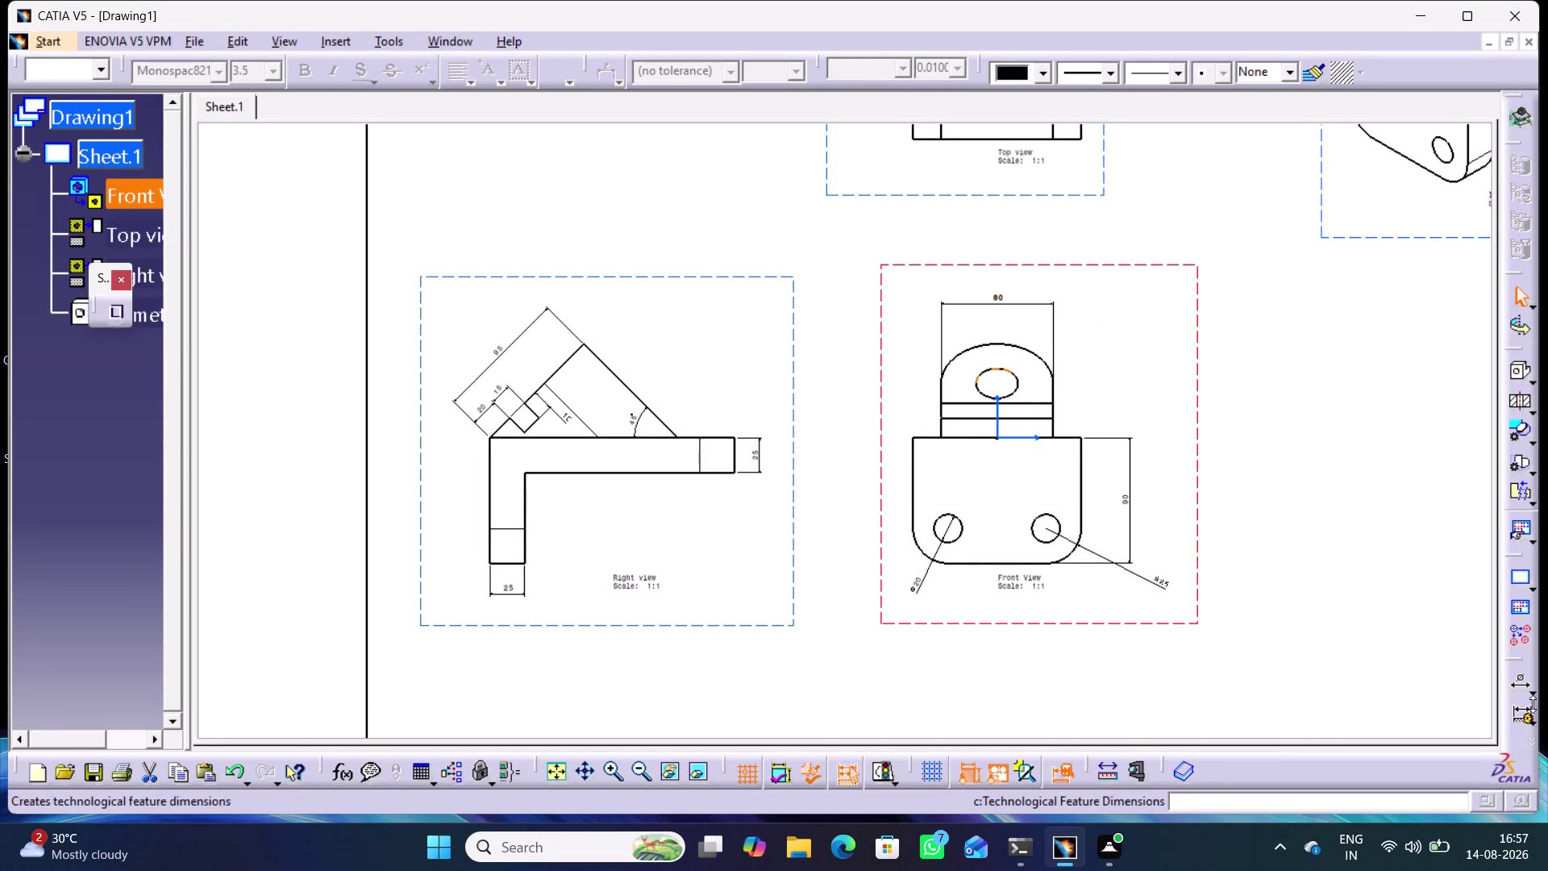
Attempt a diameter dimension on the front view's upper hole.
click(1524, 681)
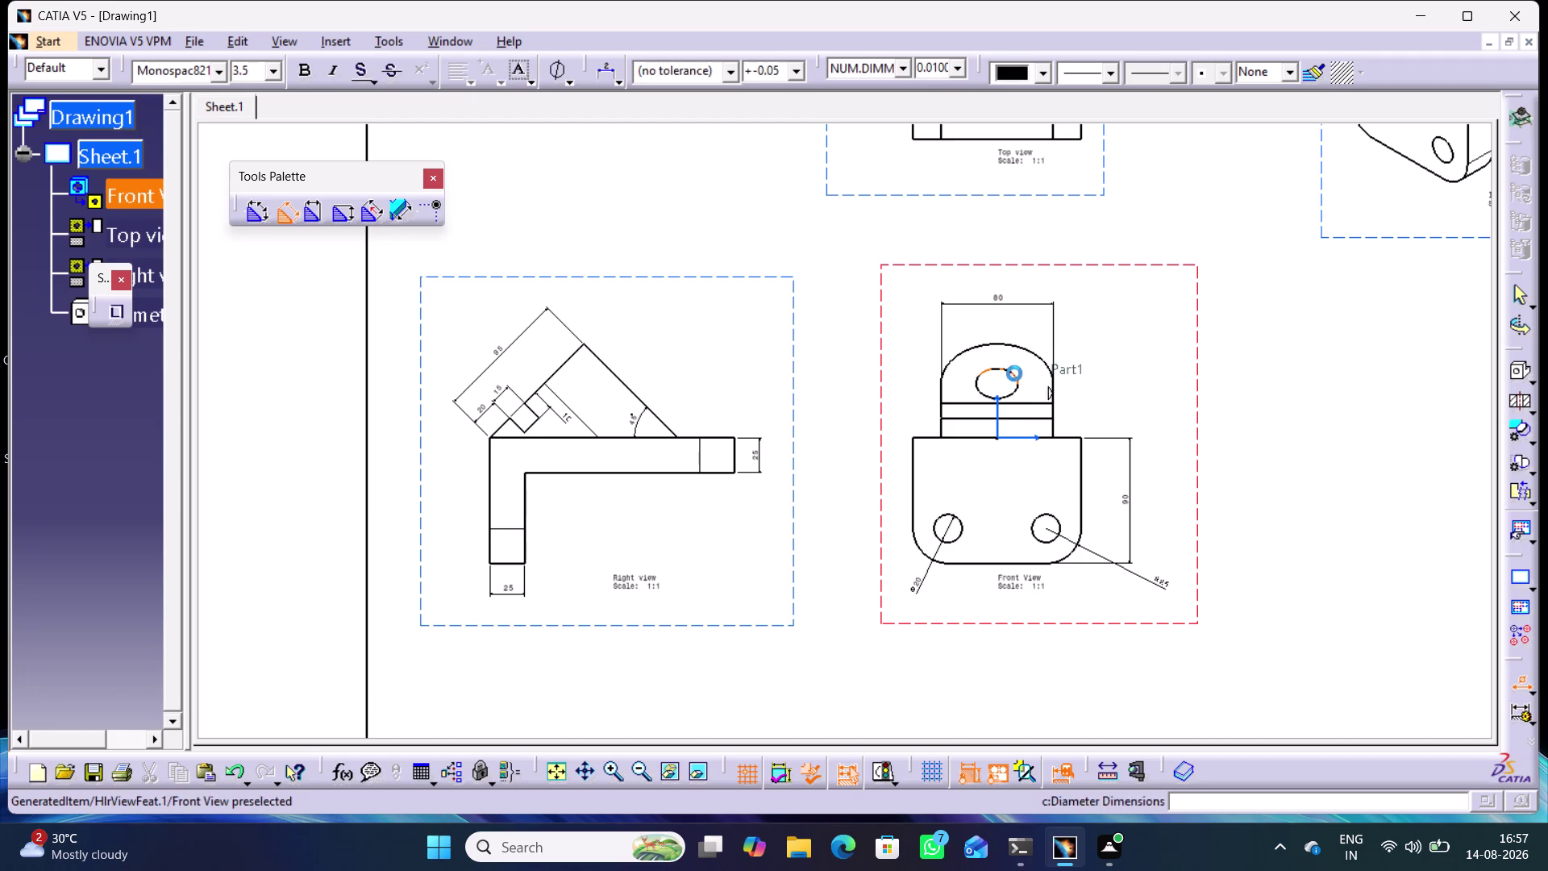
click(1015, 375)
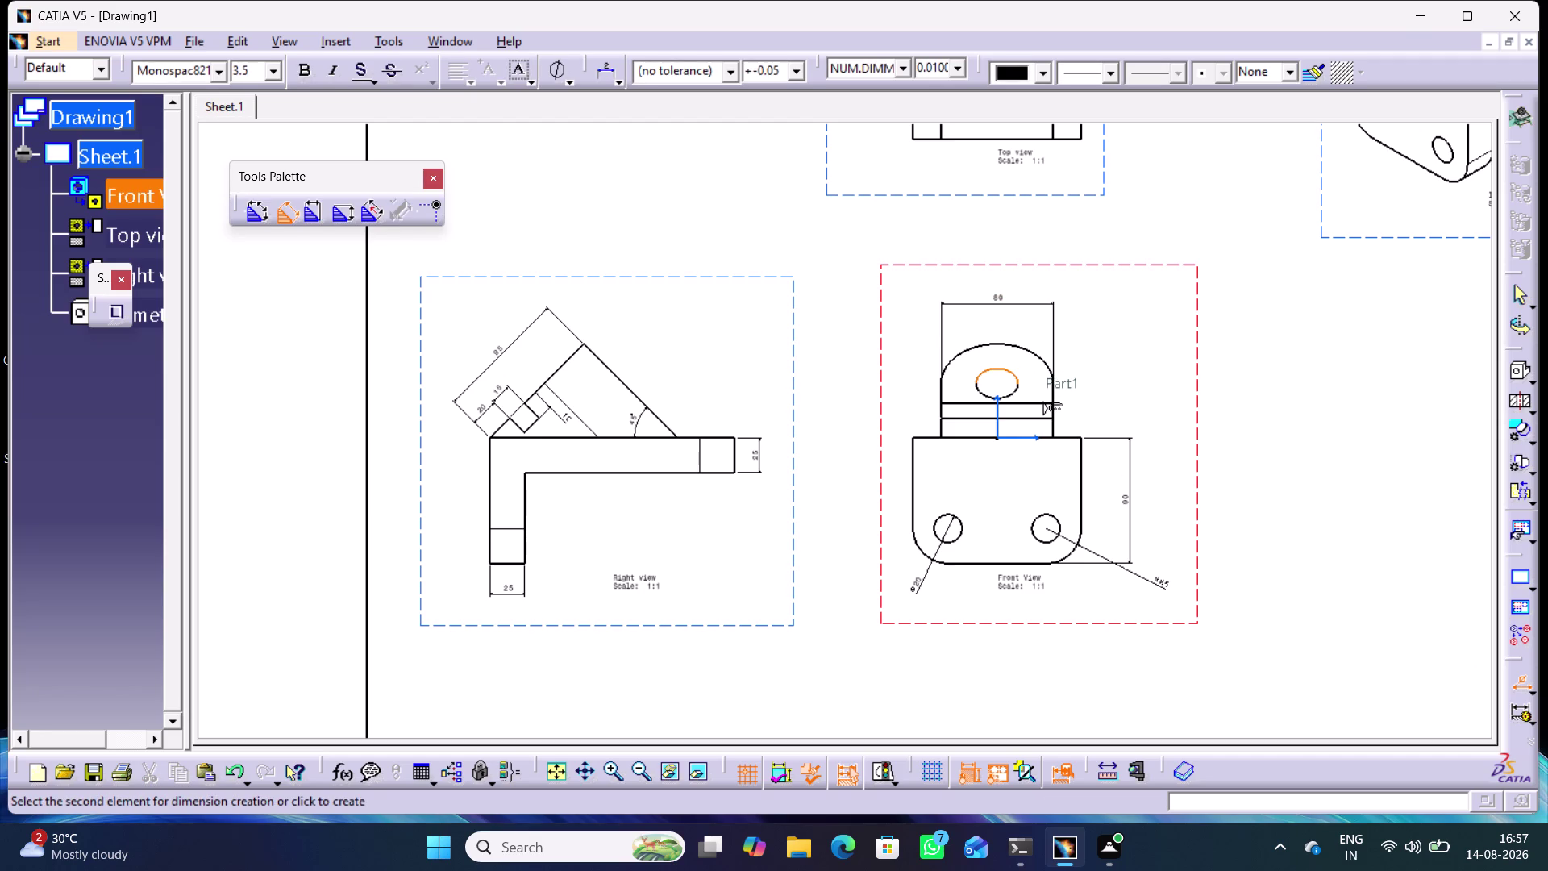
click(437, 182)
click(1310, 387)
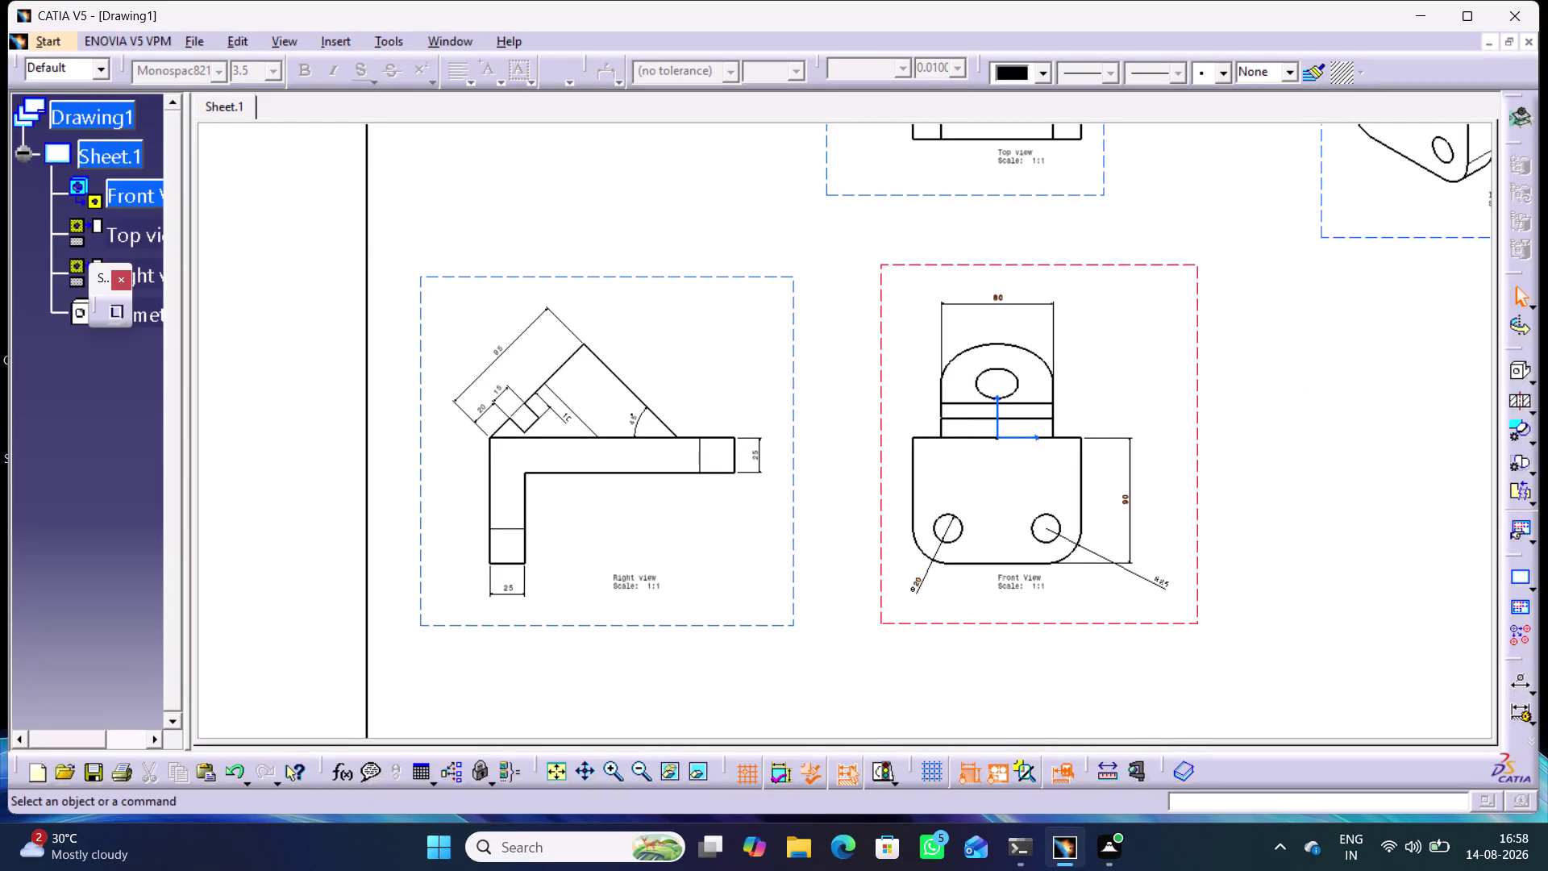
click(1531, 689)
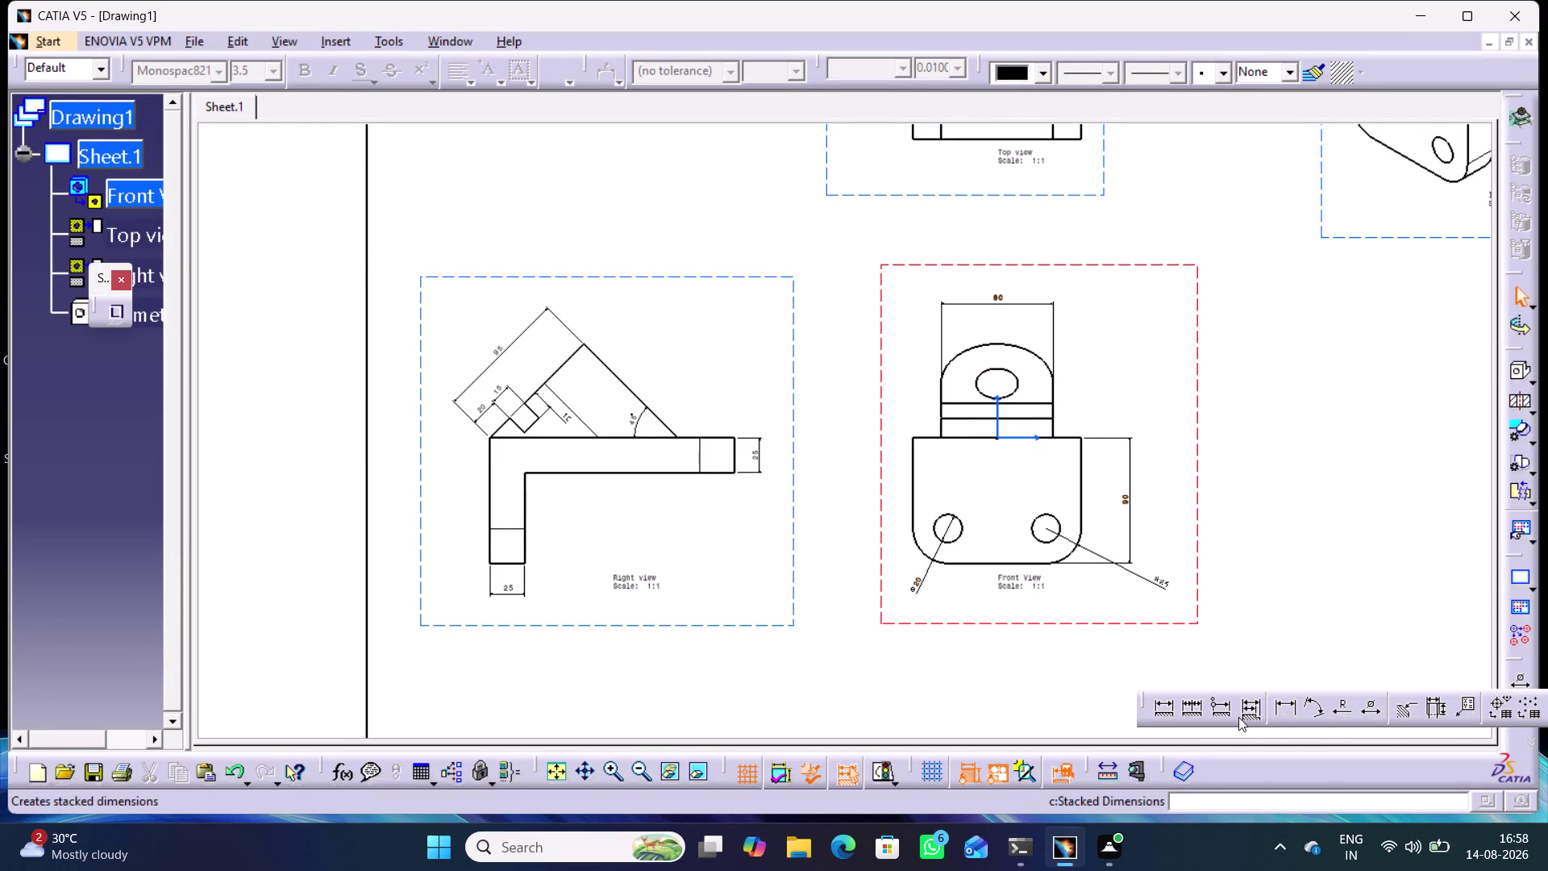
click(1369, 717)
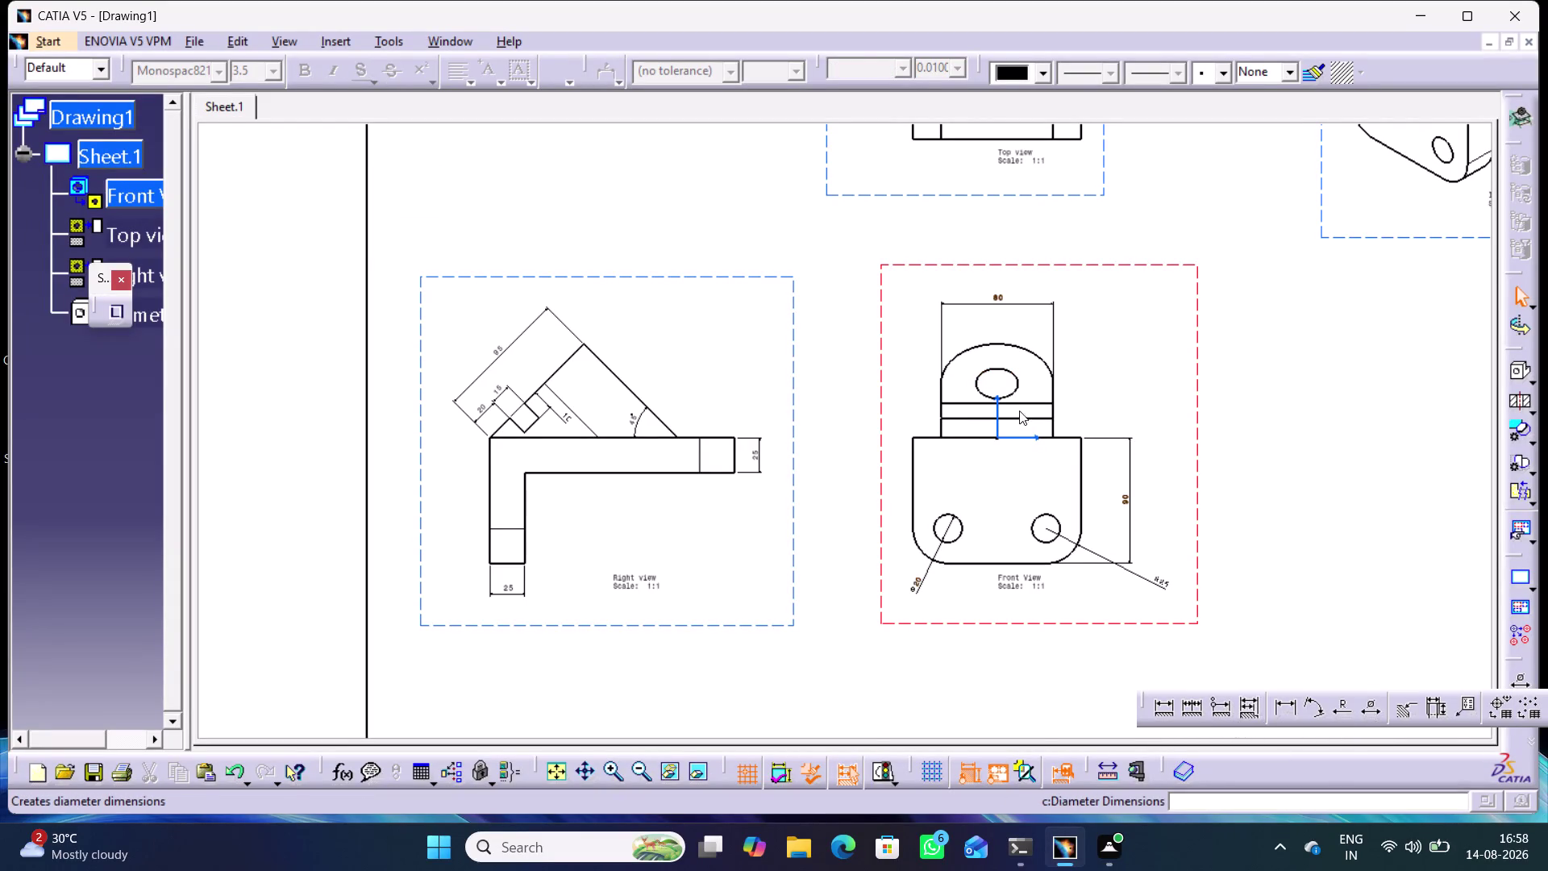
click(1015, 388)
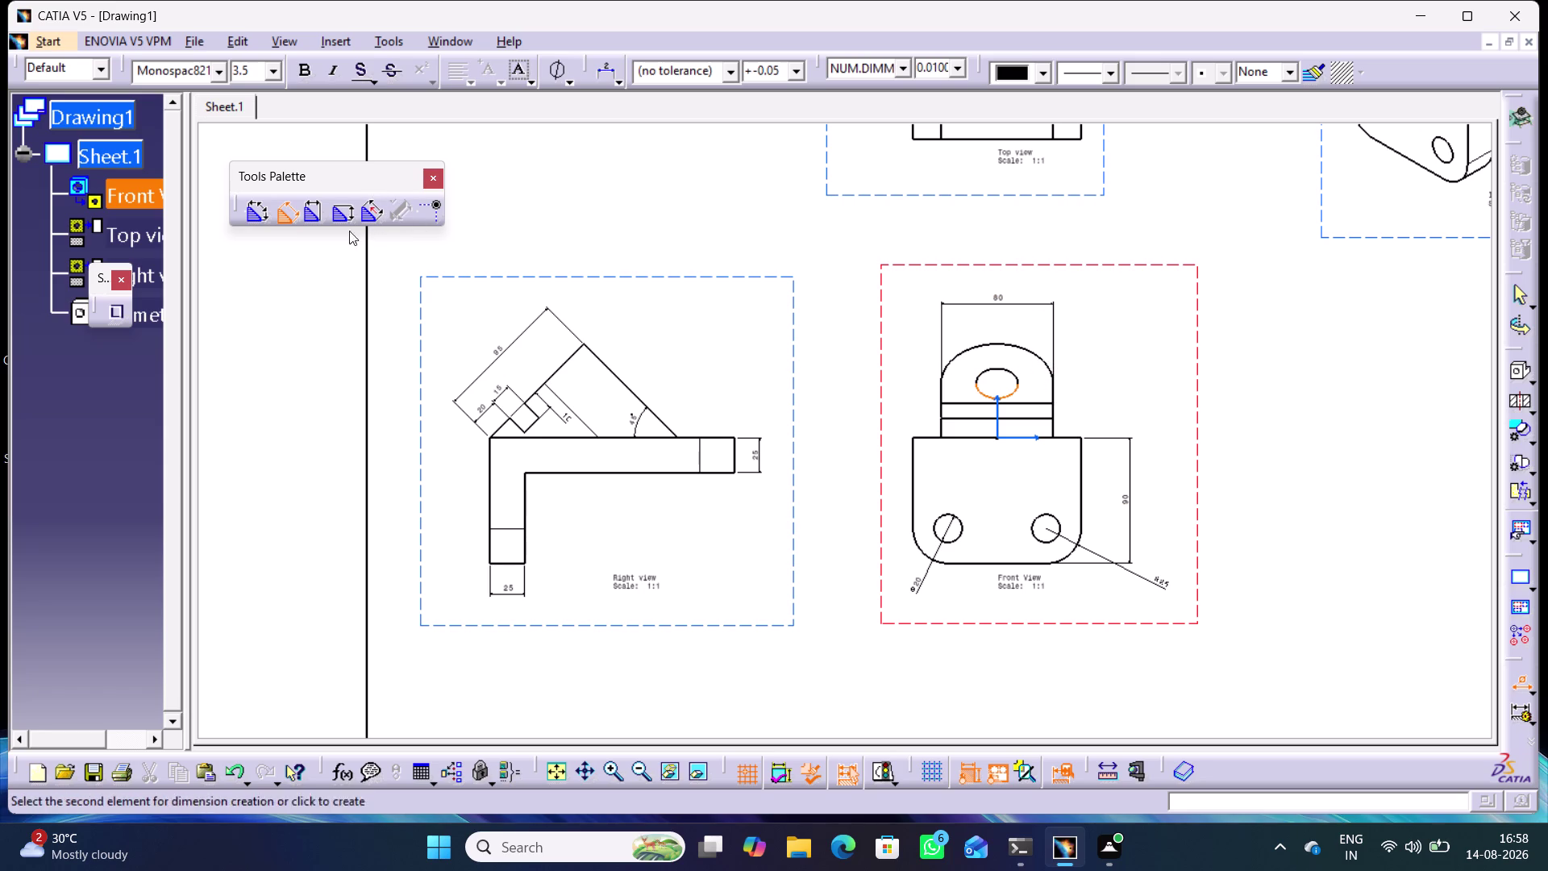
click(434, 174)
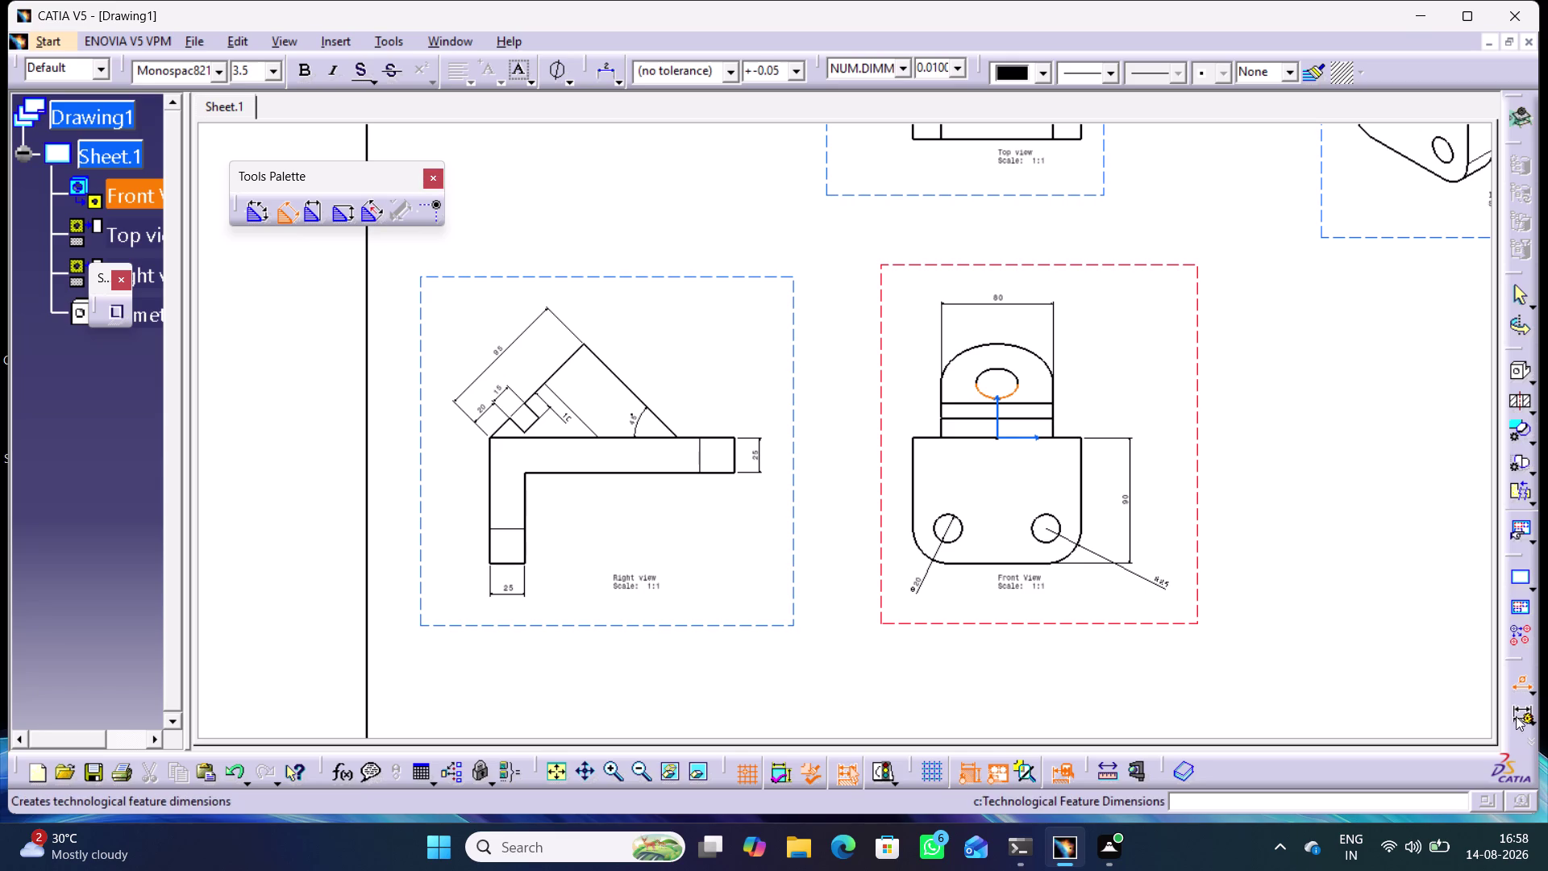
click(1520, 678)
click(1532, 721)
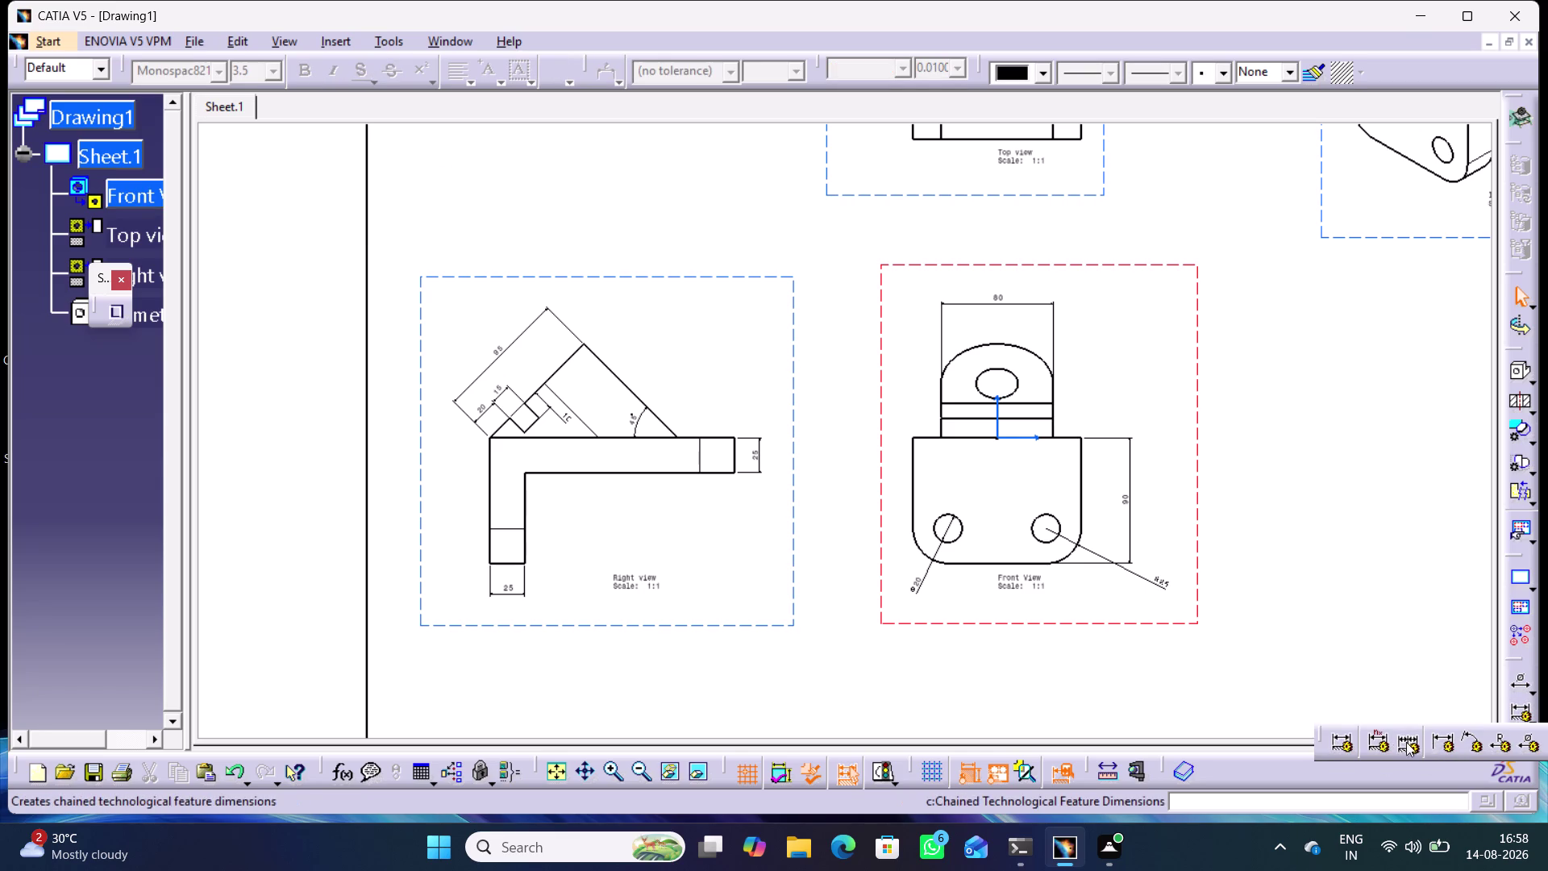
click(1526, 737)
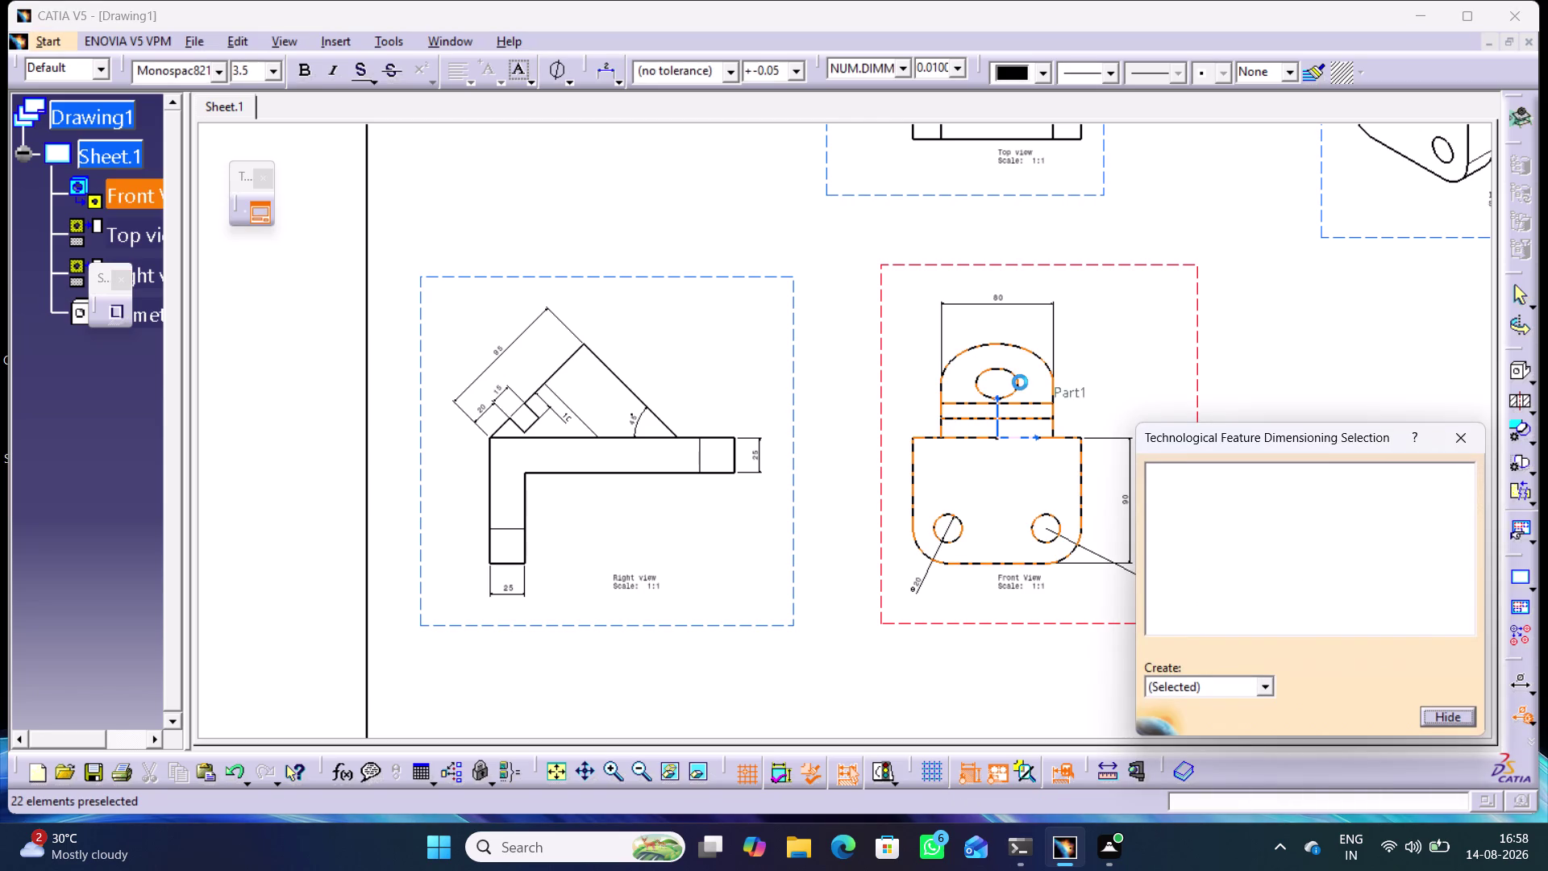
click(1014, 378)
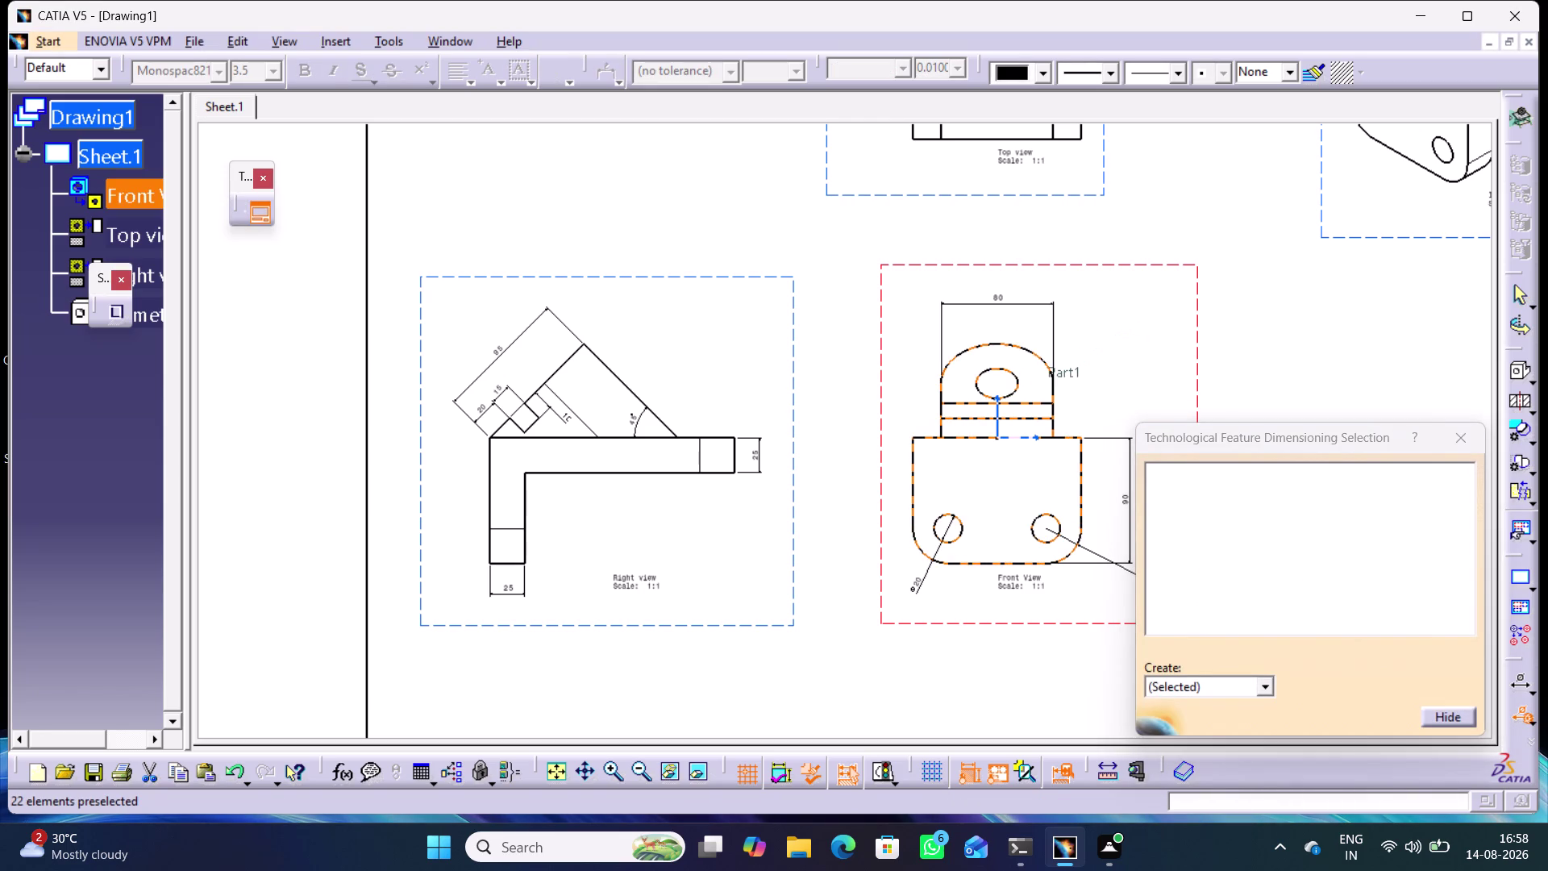
click(1457, 437)
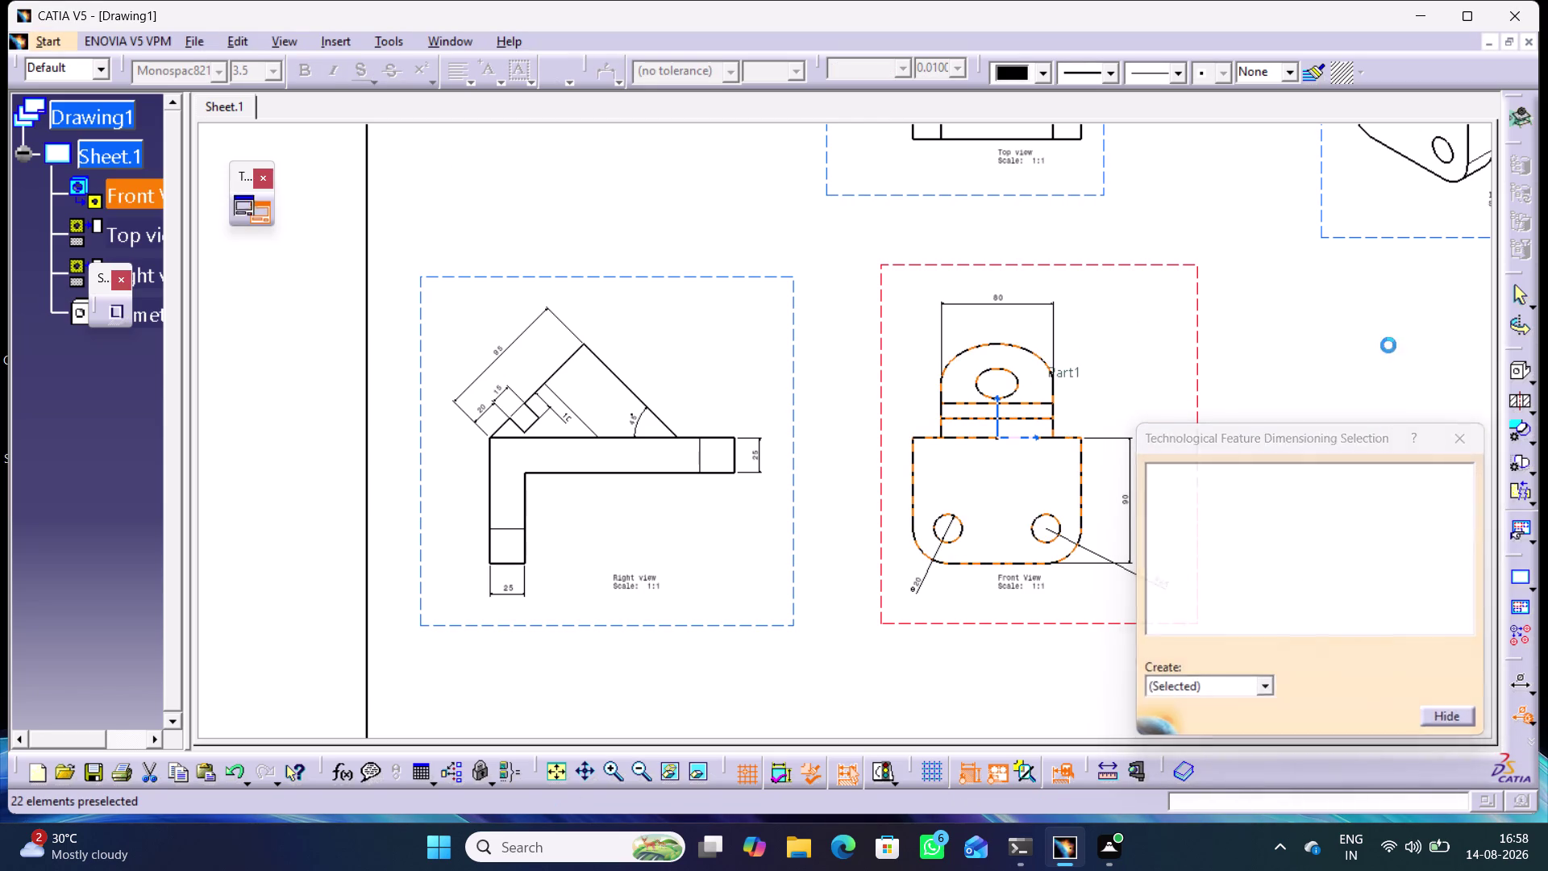
click(1318, 326)
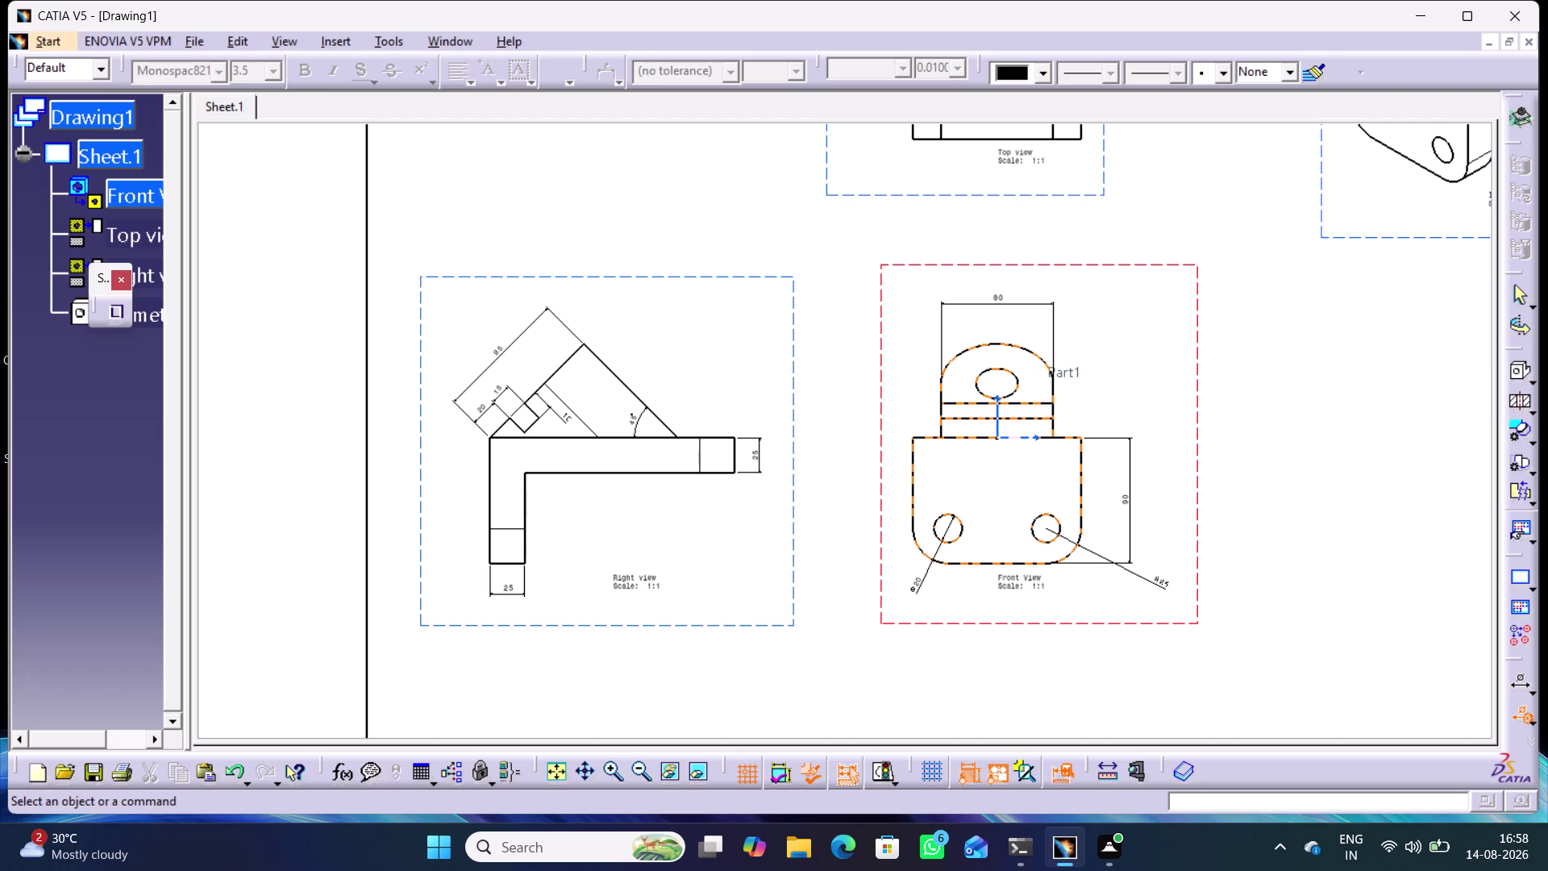
middle_drag(1284, 327, 1256, 377)
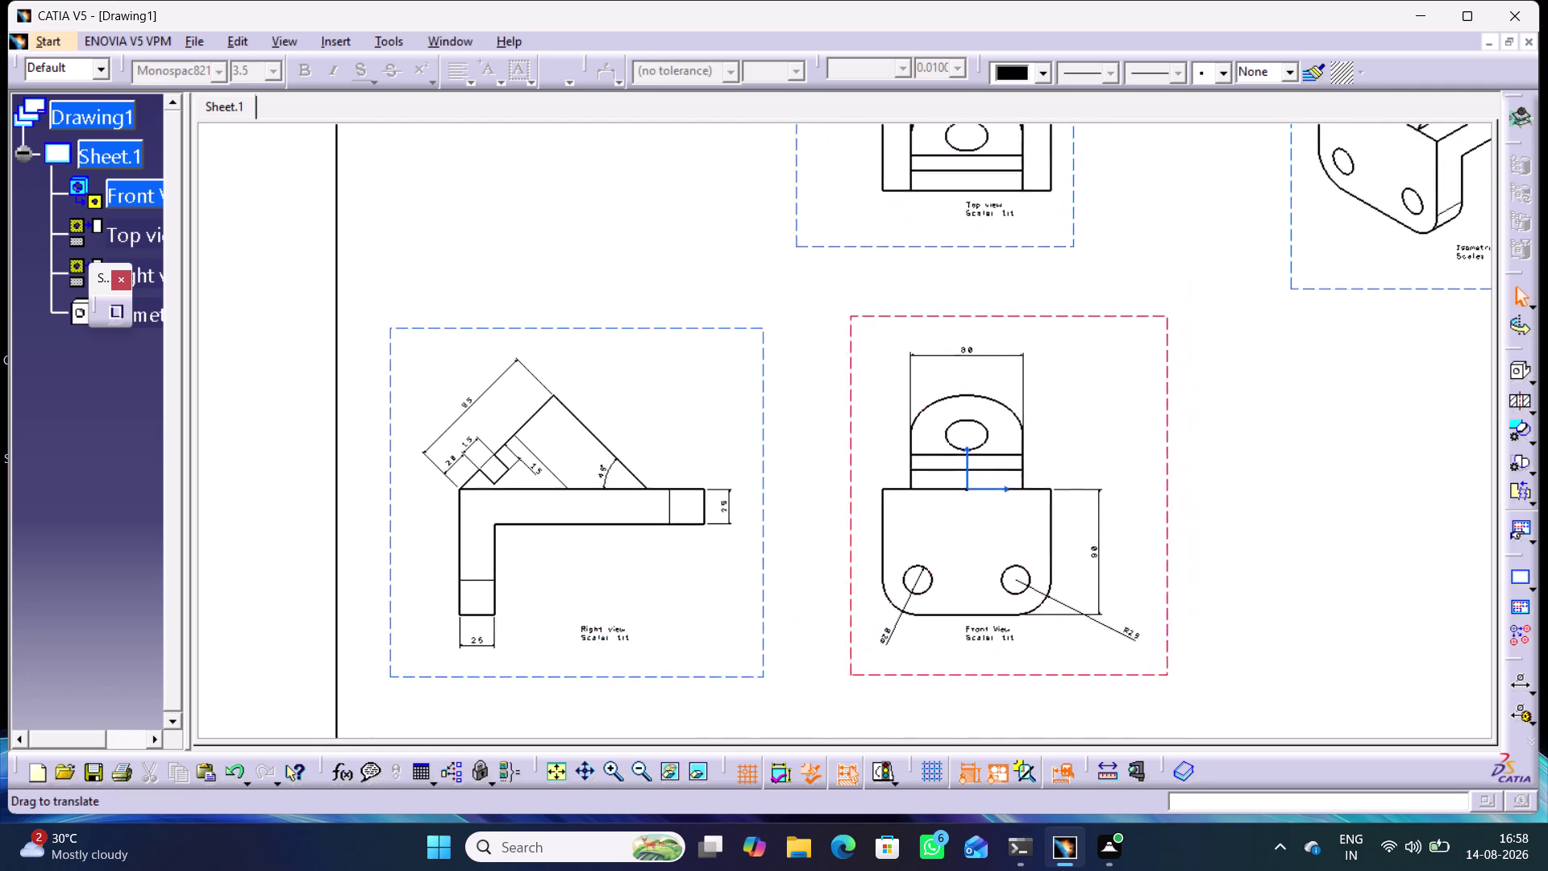
middle_drag(1257, 376, 1208, 530)
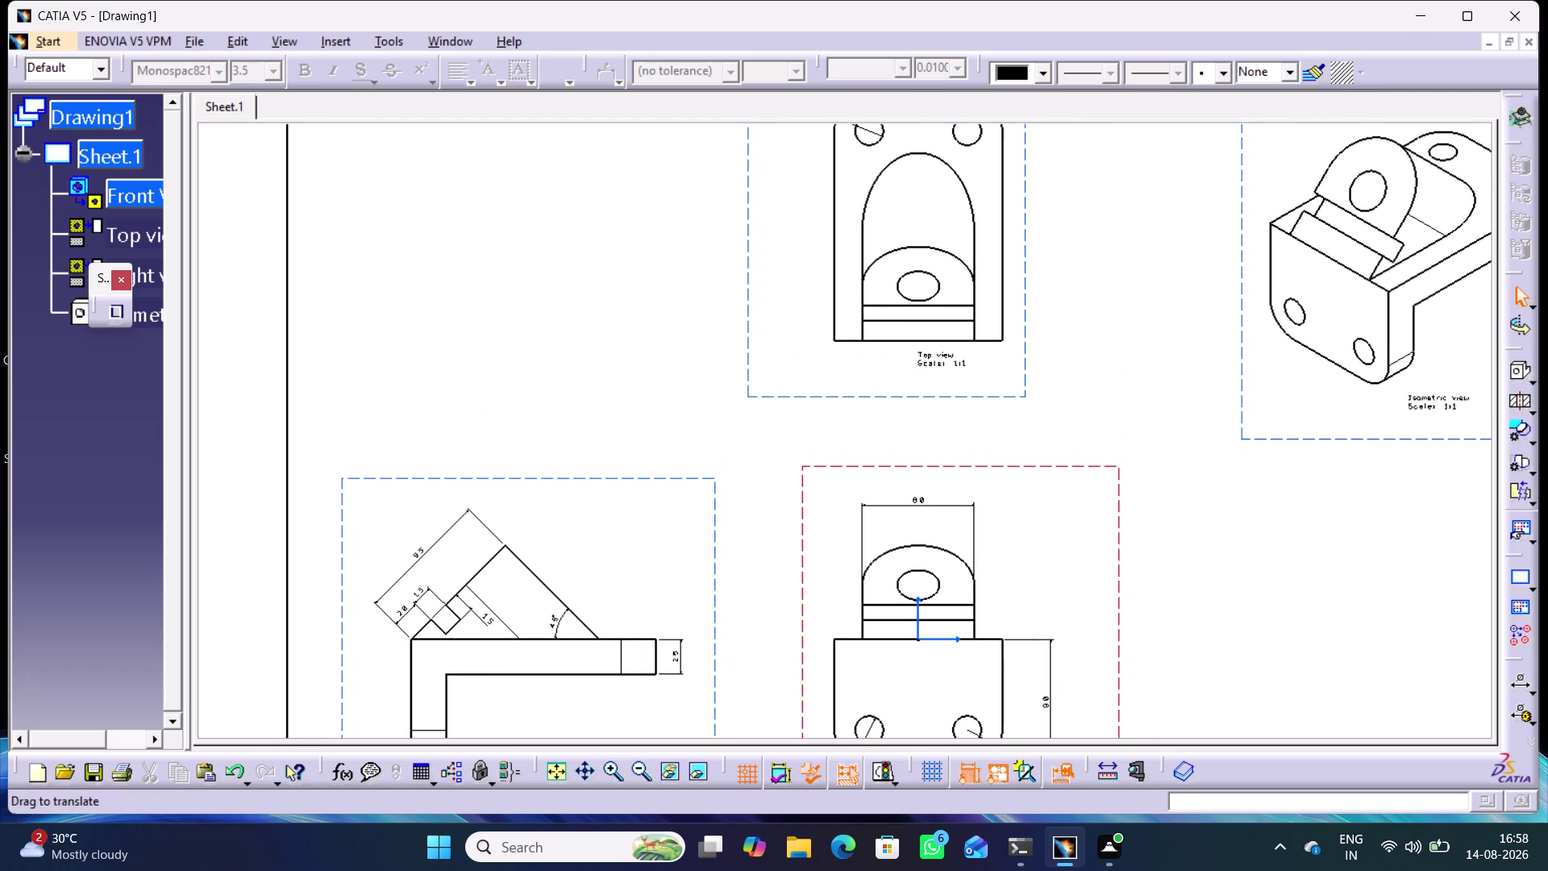
click(1522, 682)
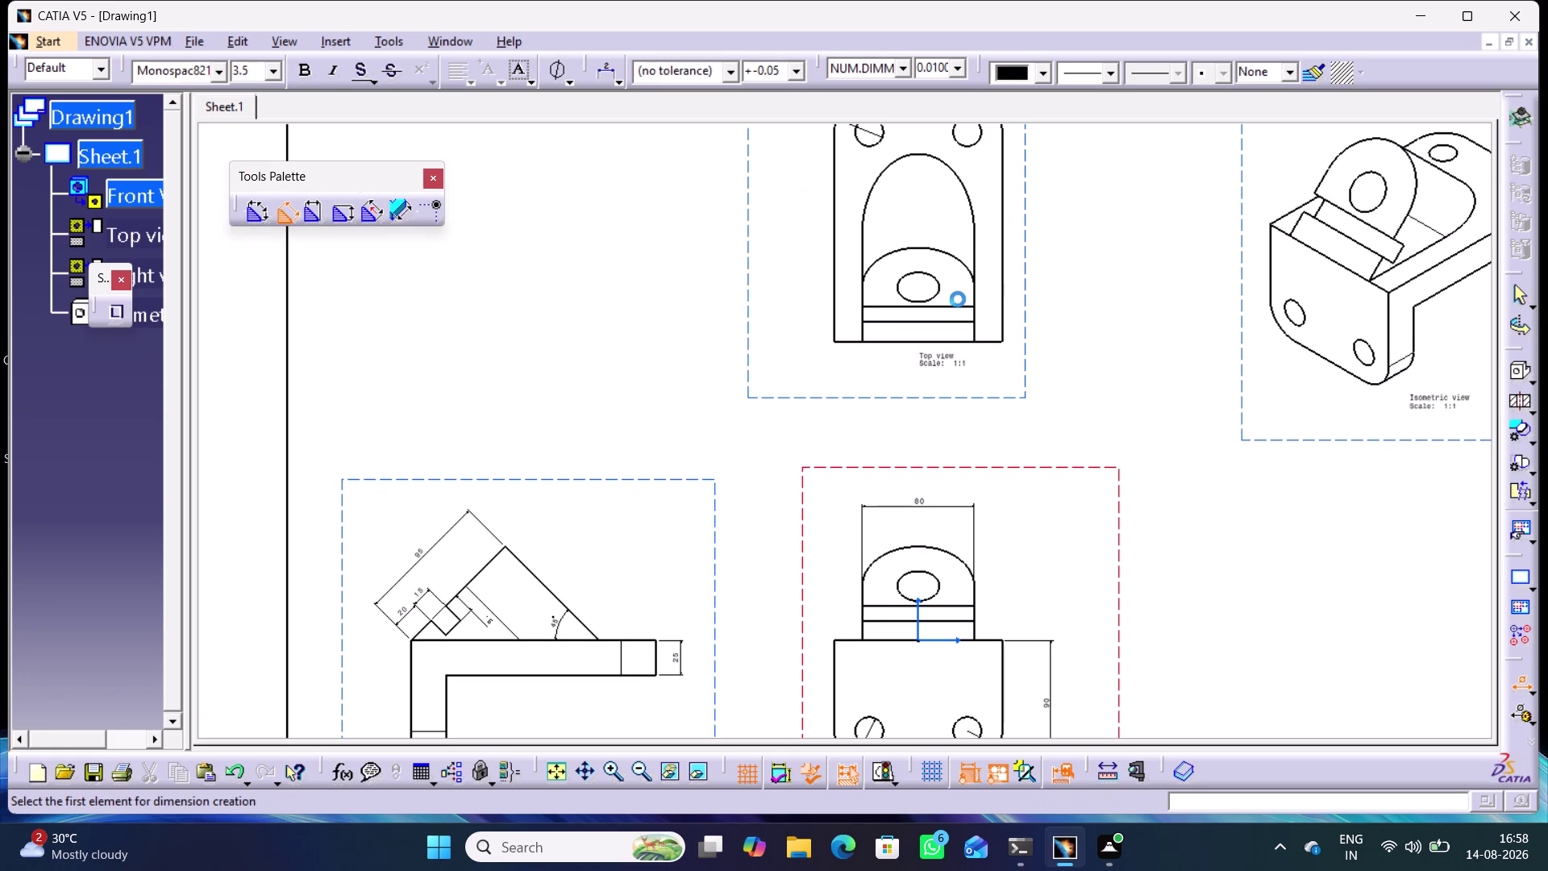
click(940, 286)
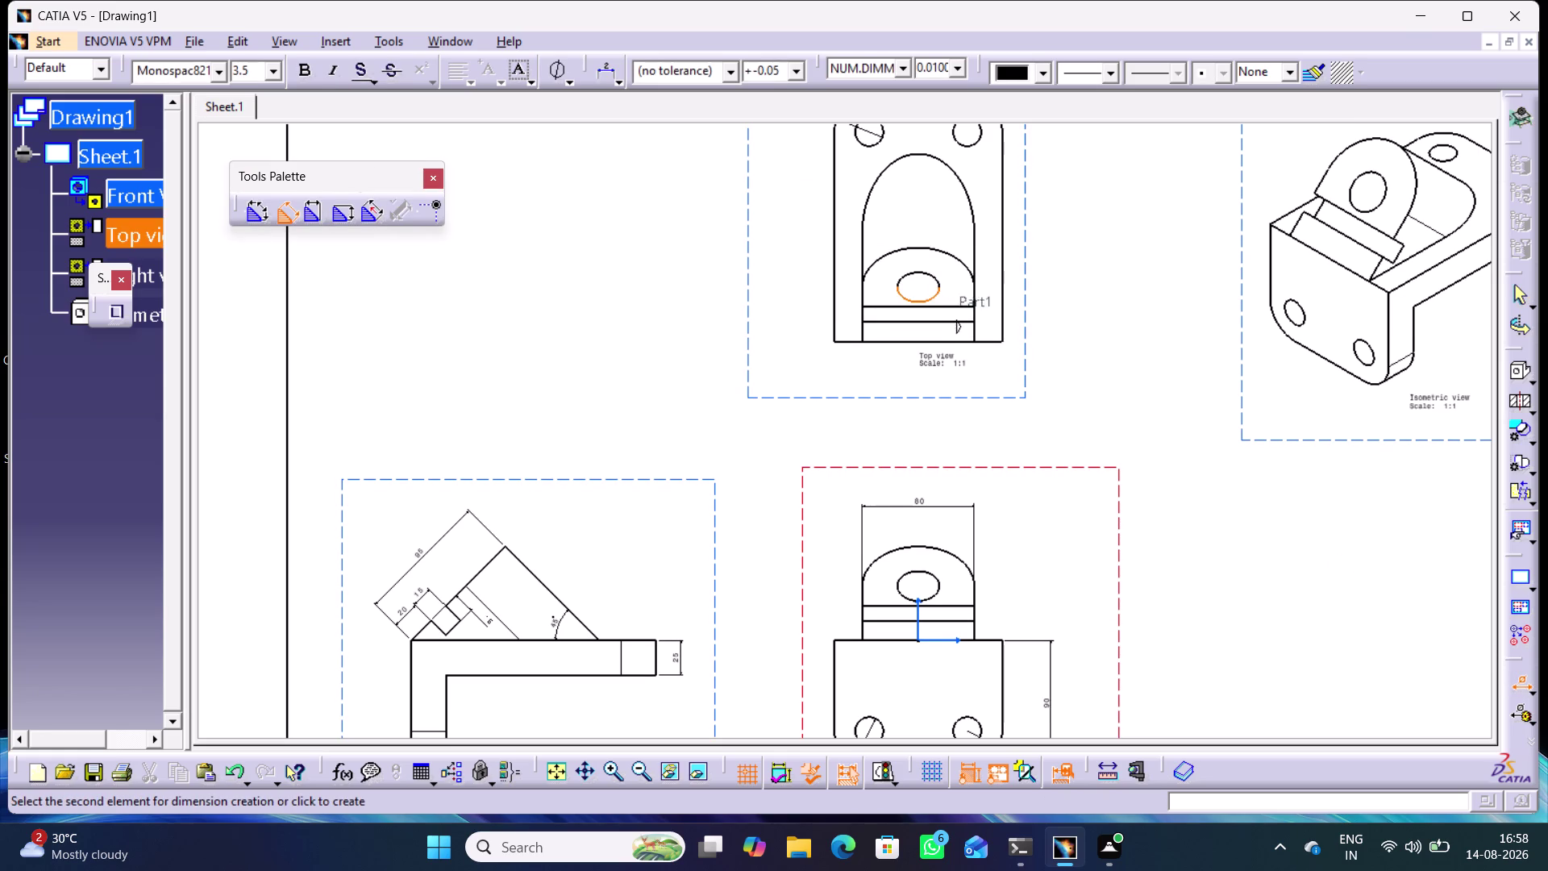
click(789, 311)
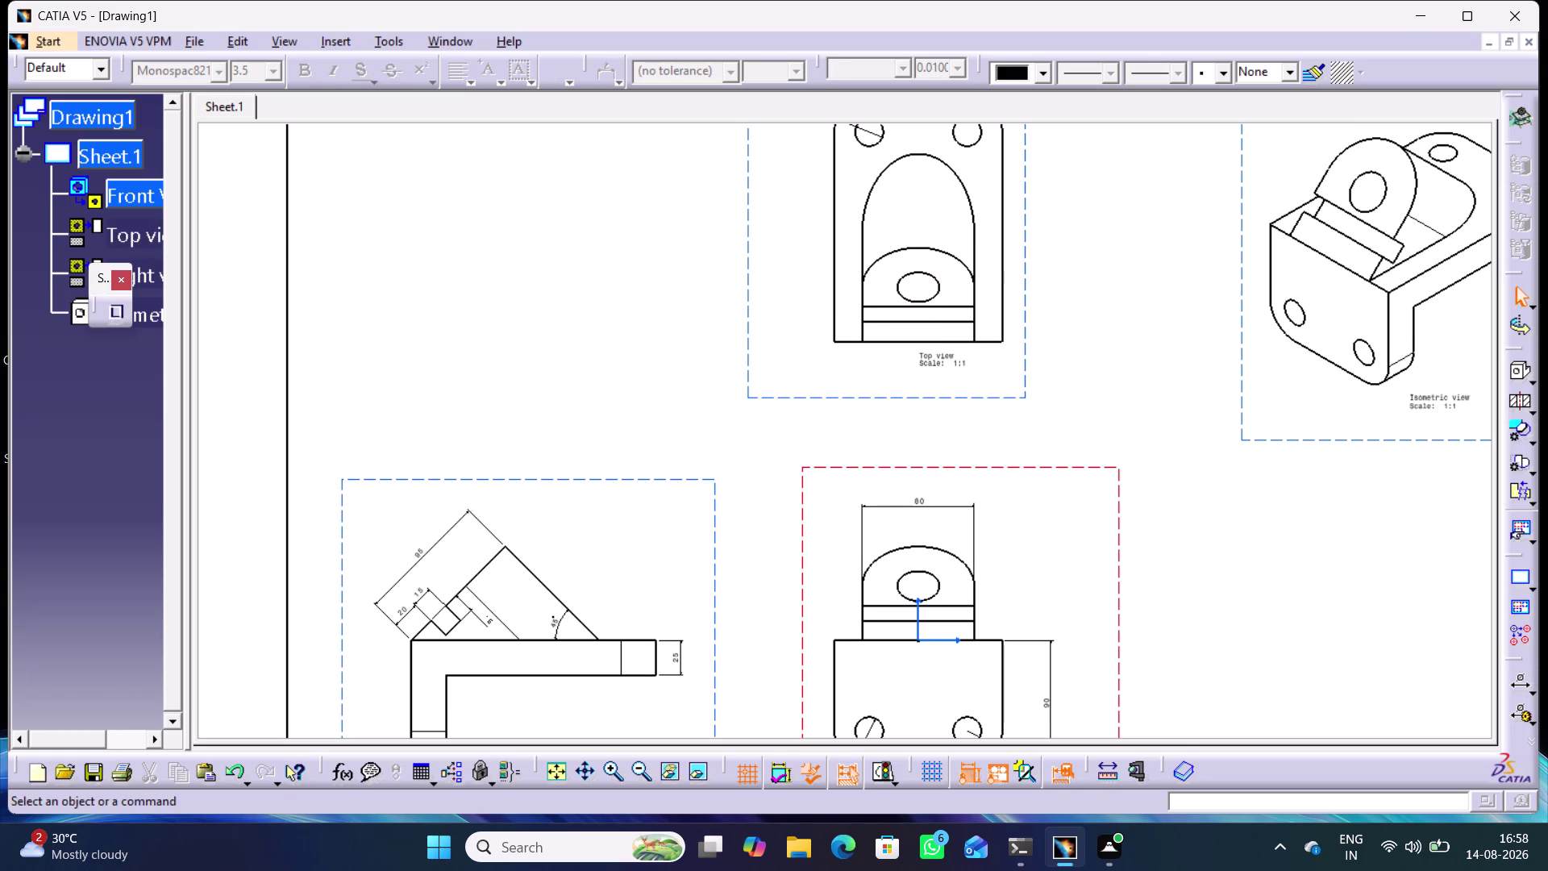
middle_drag(1168, 456, 1073, 504)
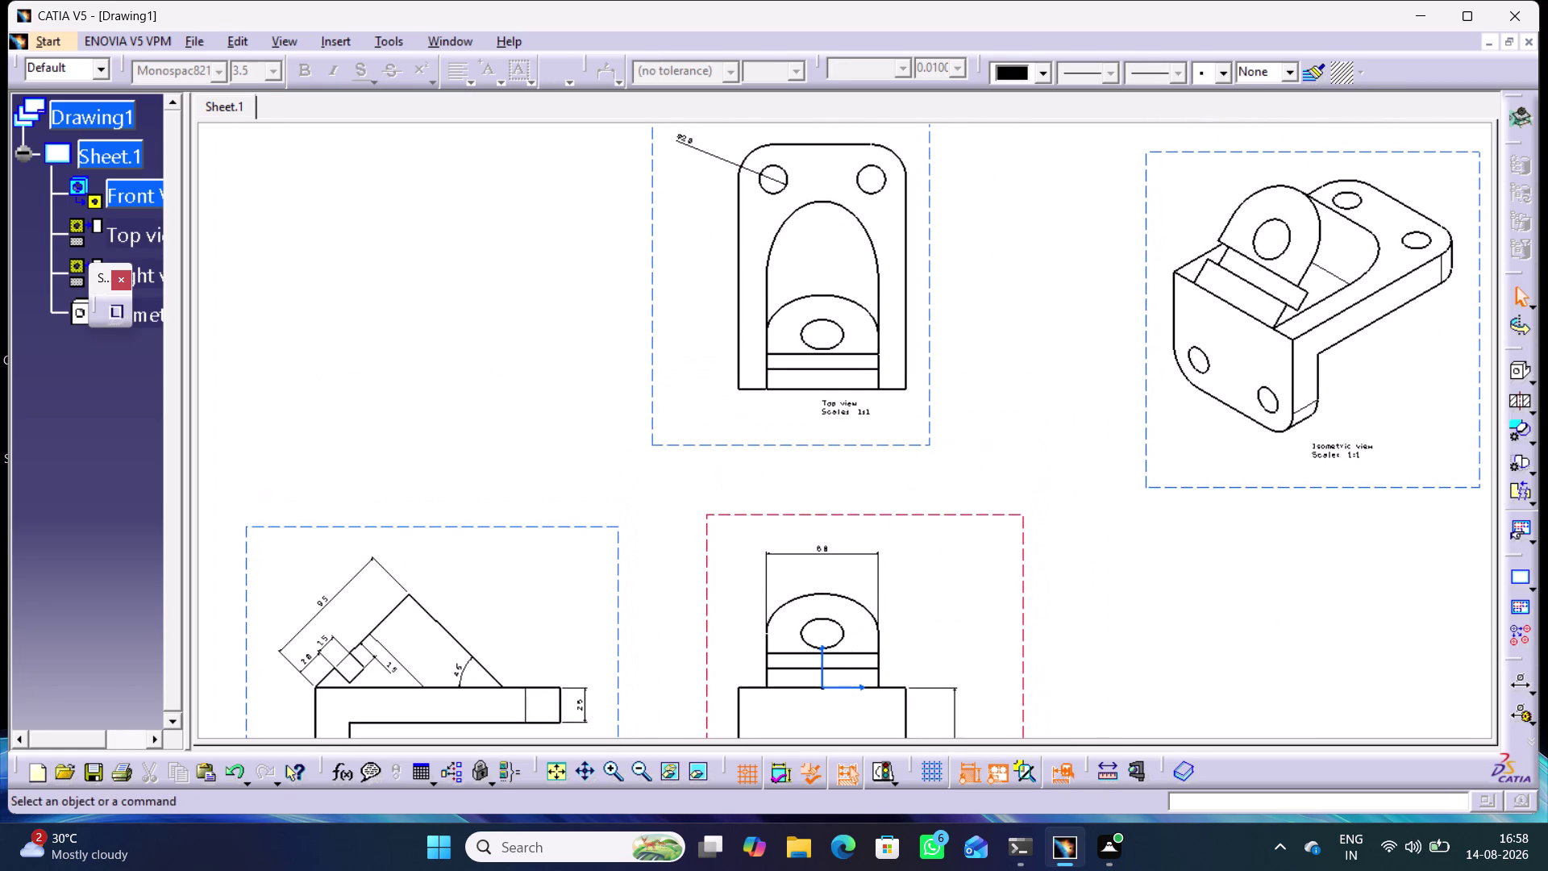
middle_drag(1073, 505, 1118, 332)
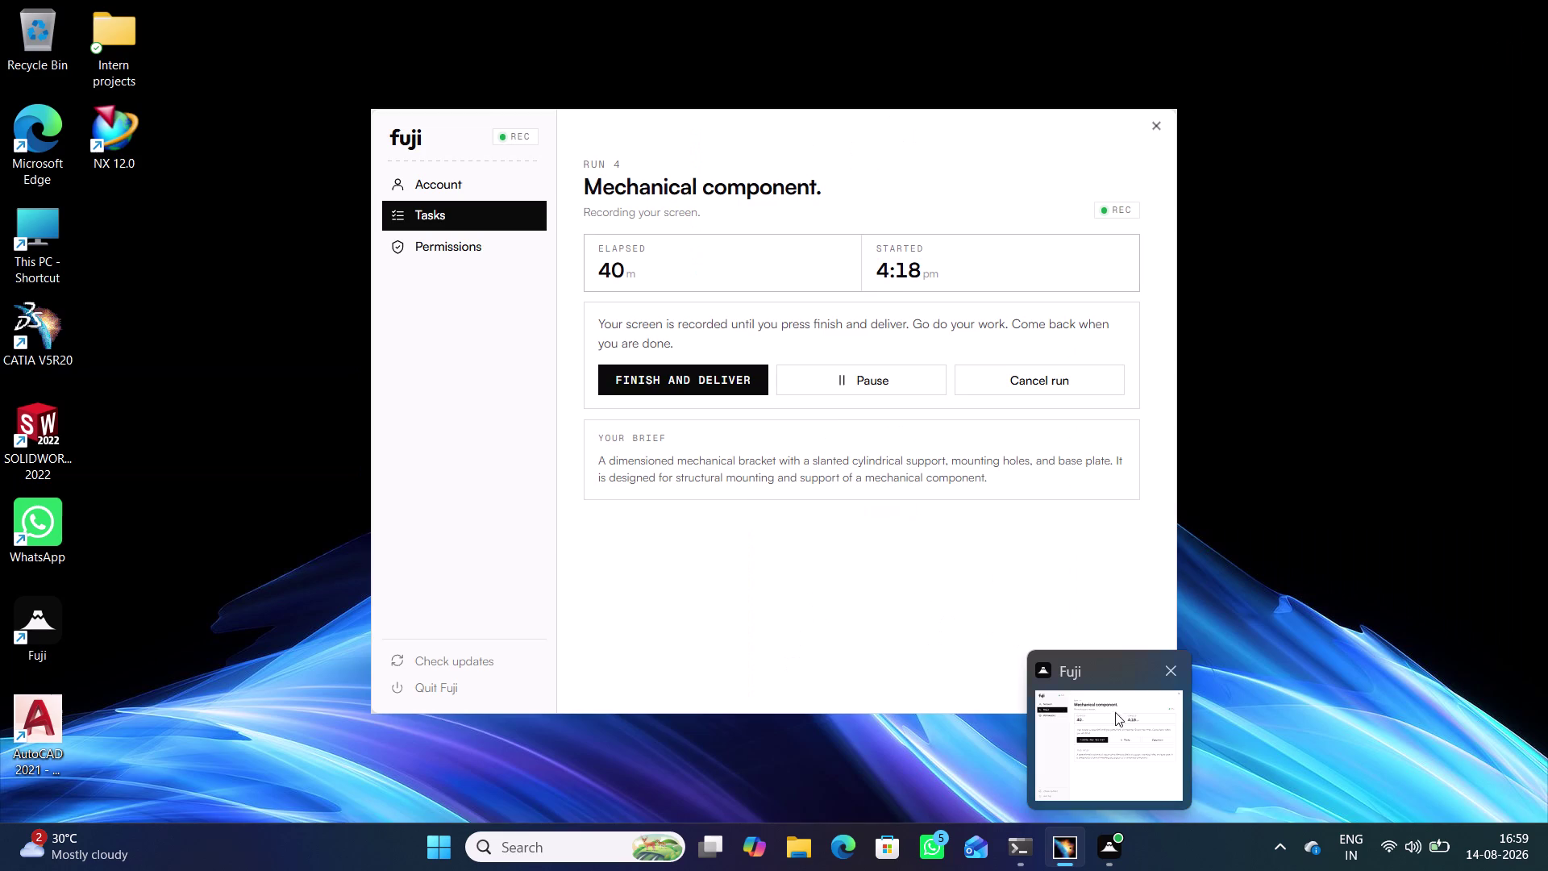
scroll(down, 3)
scroll(up, 3)
scroll(up, 3)
middle_drag(930, 415, 1032, 553)
right_drag(948, 434, 961, 448)
middle_drag(1087, 567, 989, 428)
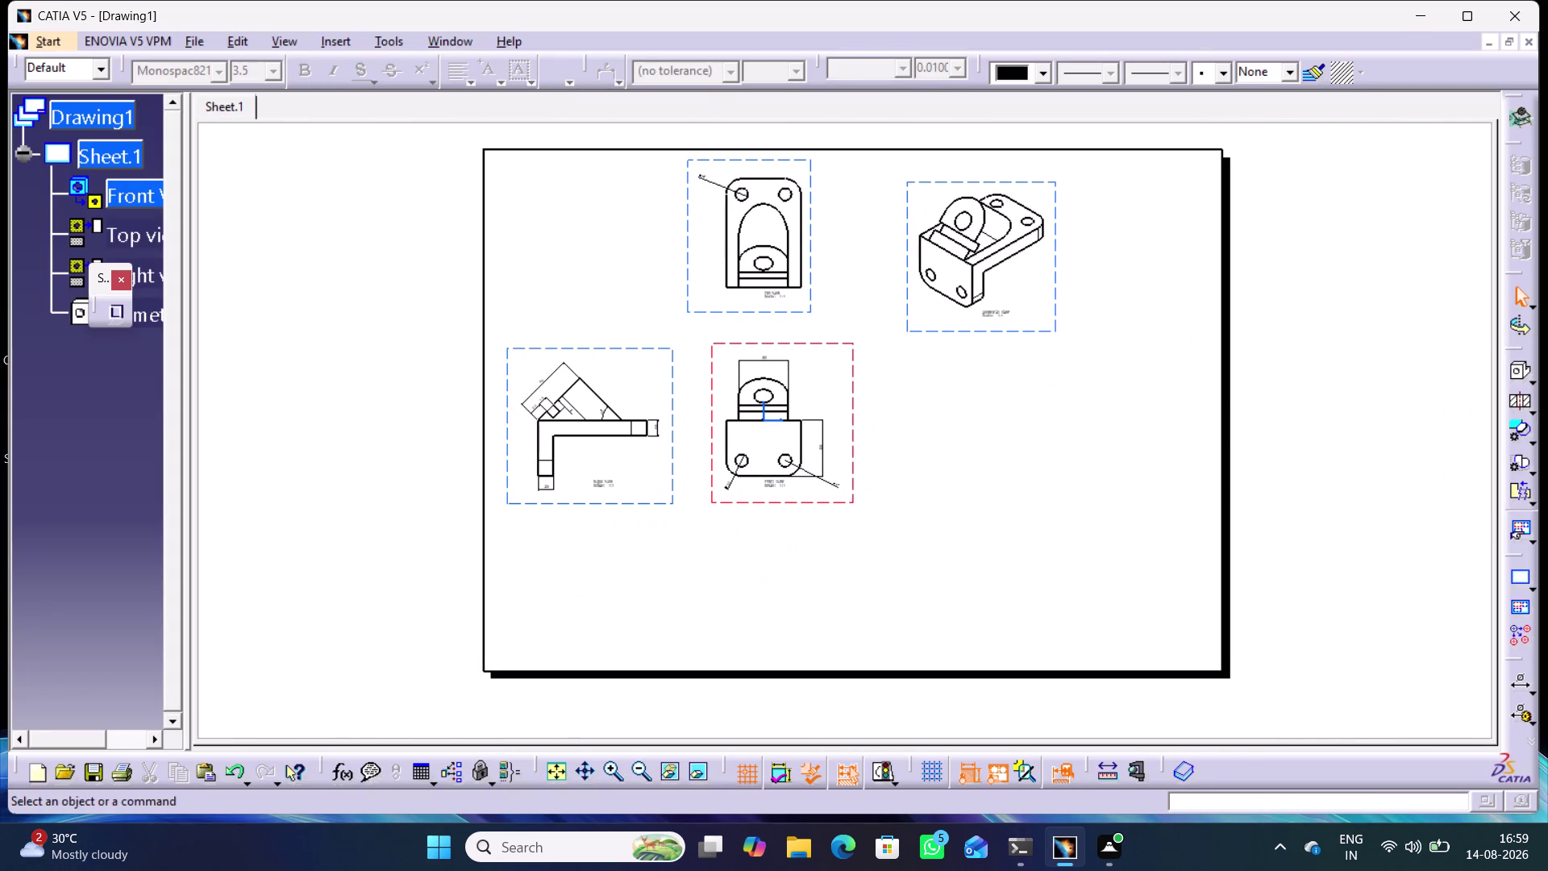
Shift the front view group left and nudge the top view lower.
drag(853, 438, 871, 492)
click(947, 469)
drag(825, 344, 881, 354)
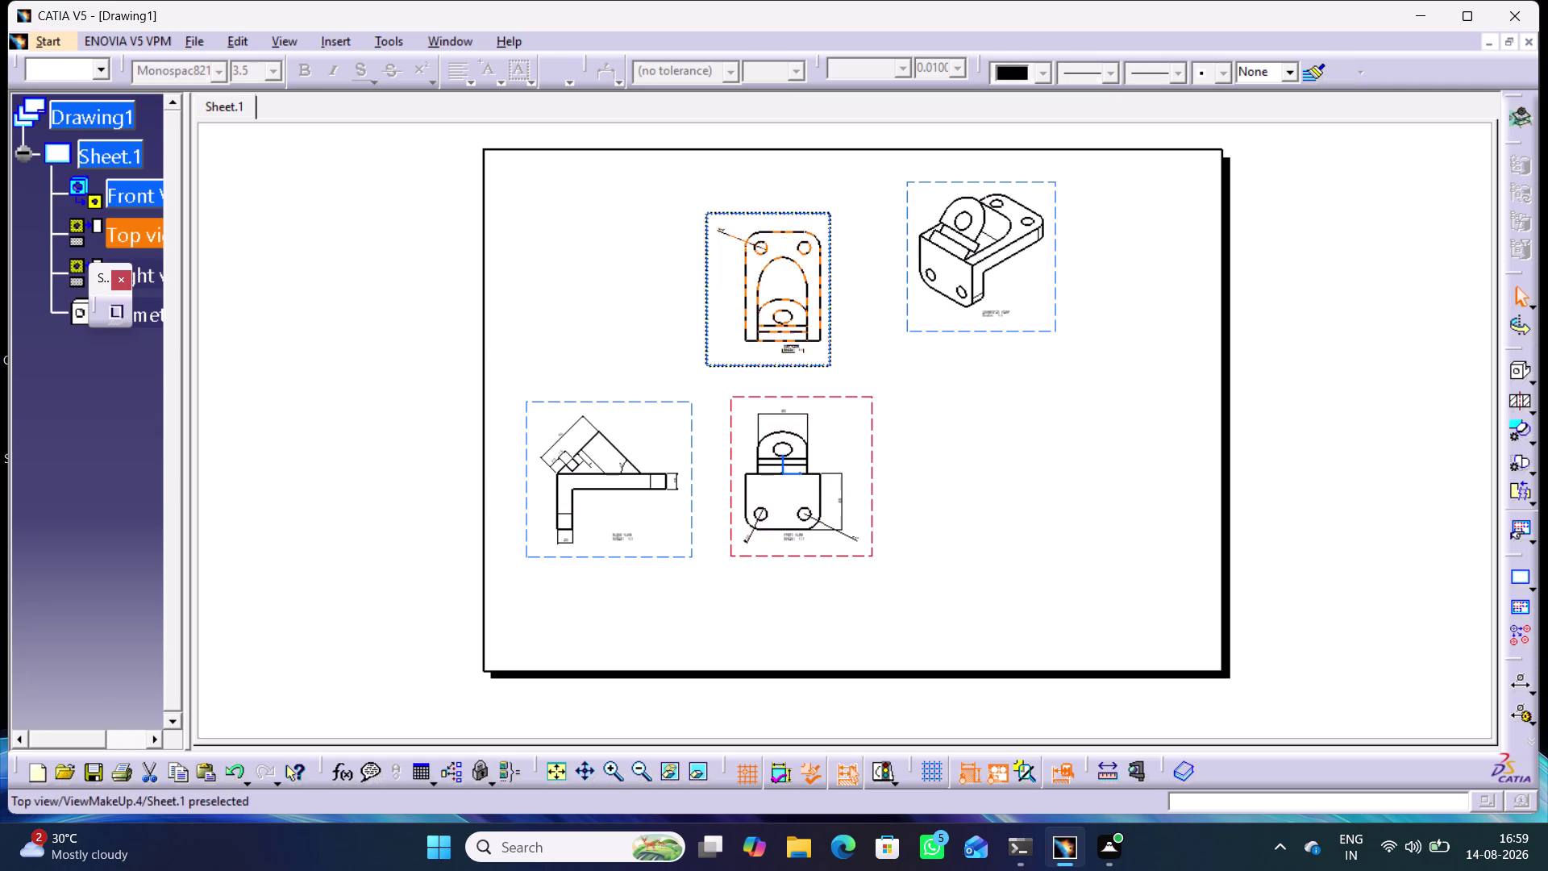
drag(881, 354, 980, 338)
click(1004, 450)
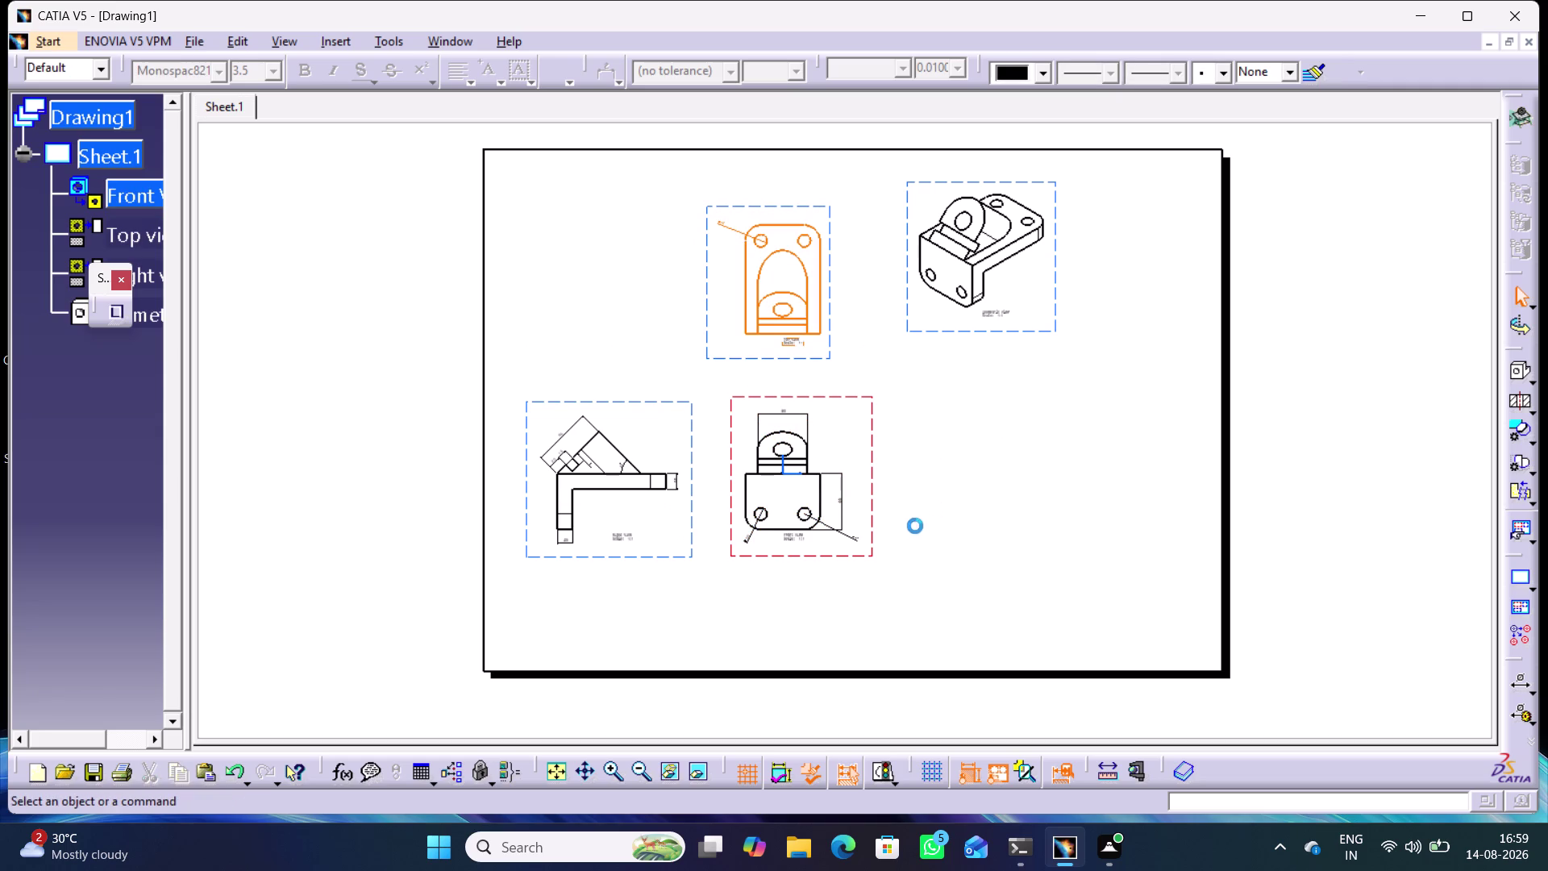
drag(872, 494, 841, 488)
click(943, 460)
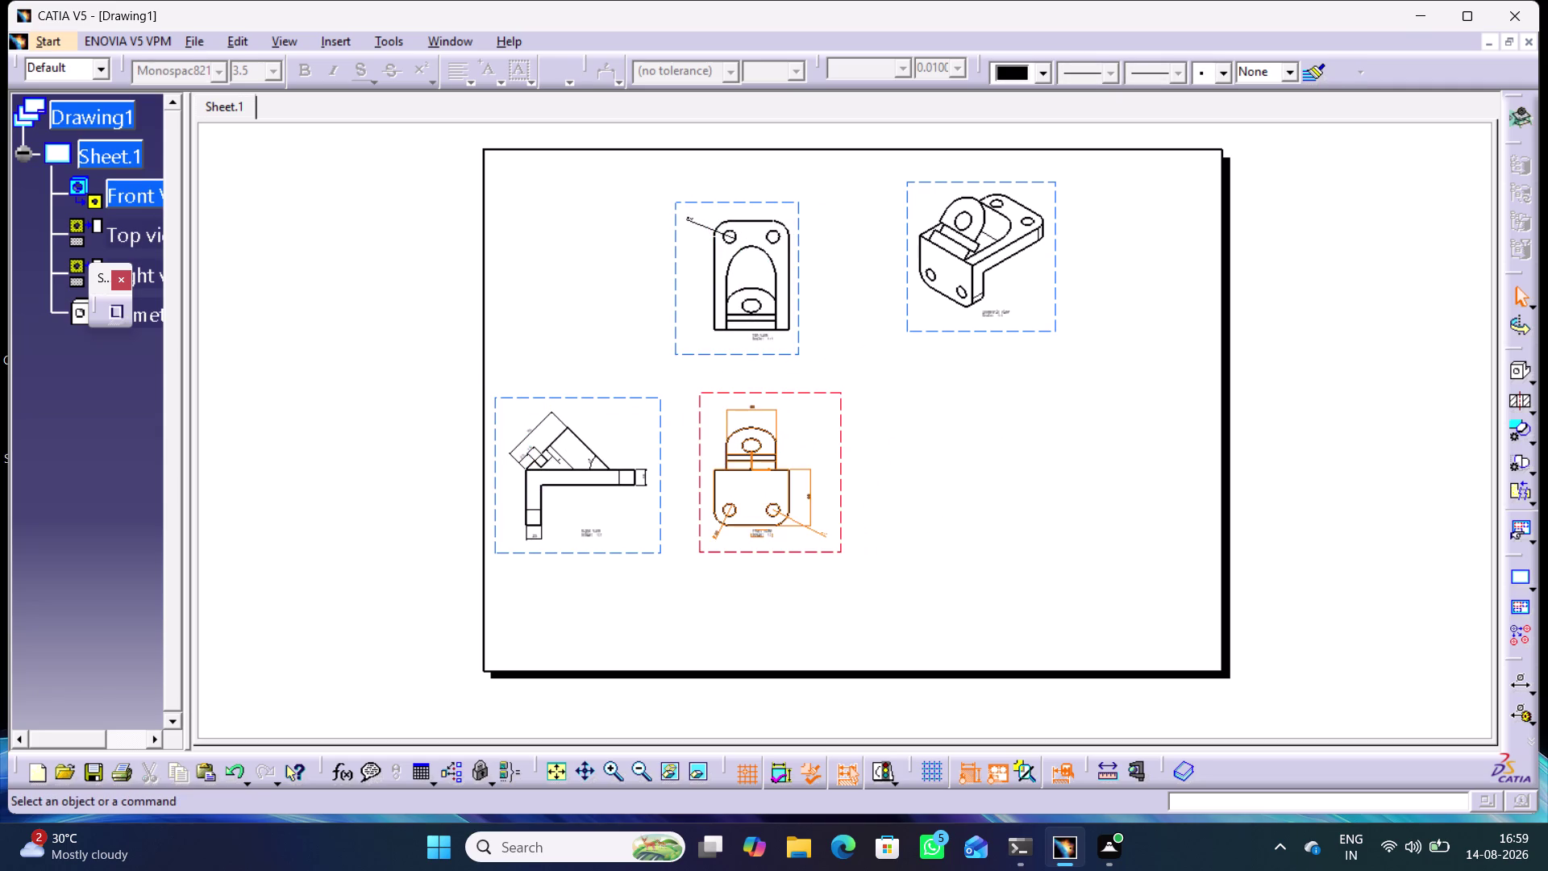
drag(794, 342, 823, 356)
click(890, 359)
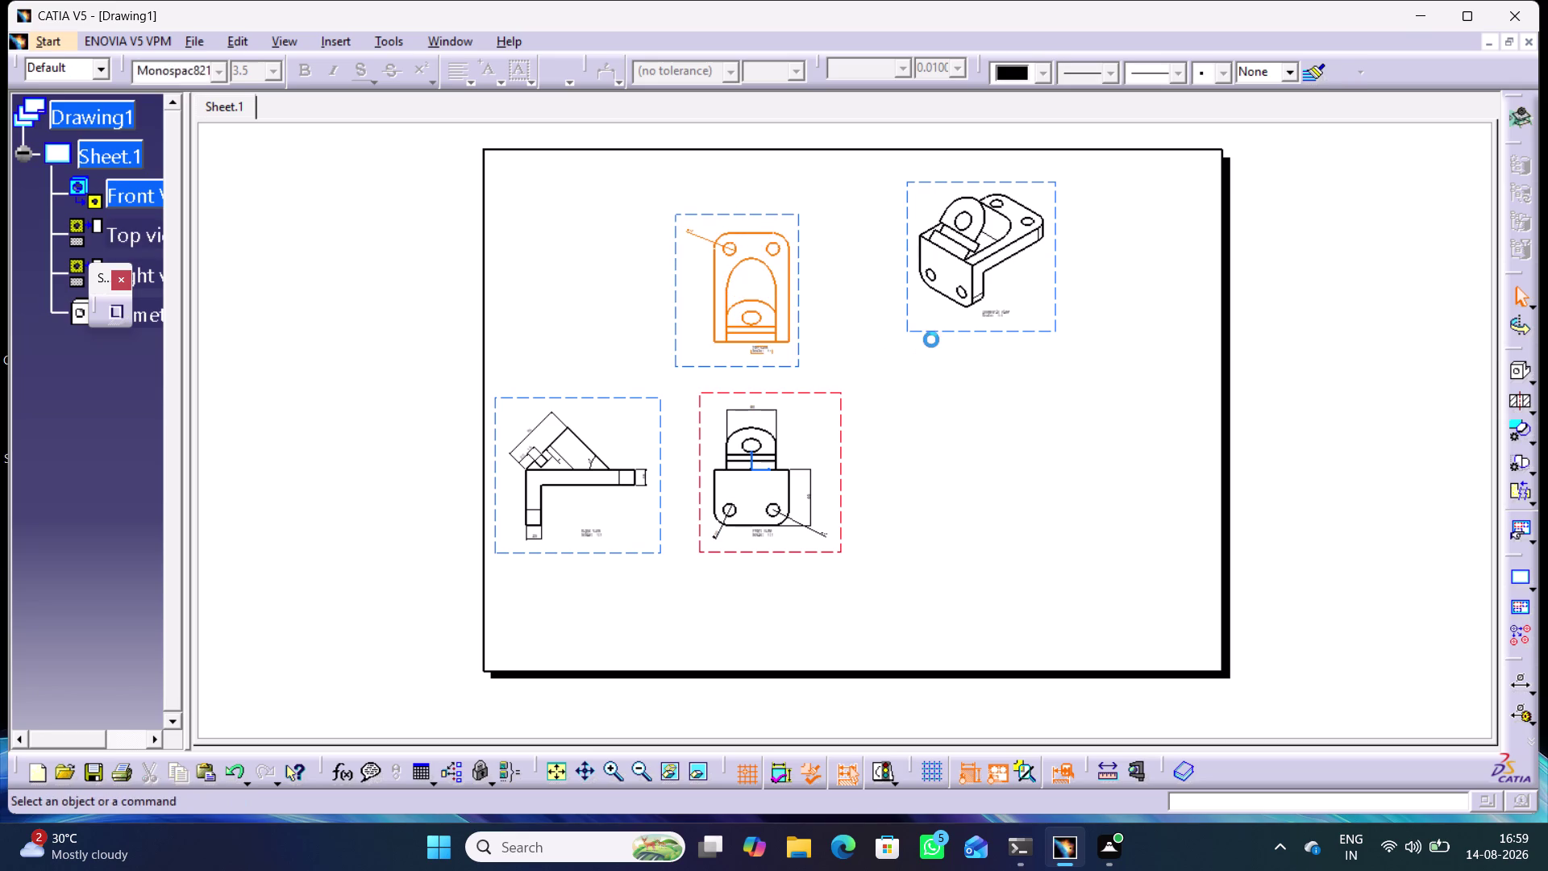
Move the isometric view further right, reposition the top view, and lower the front group.
drag(921, 331, 1030, 339)
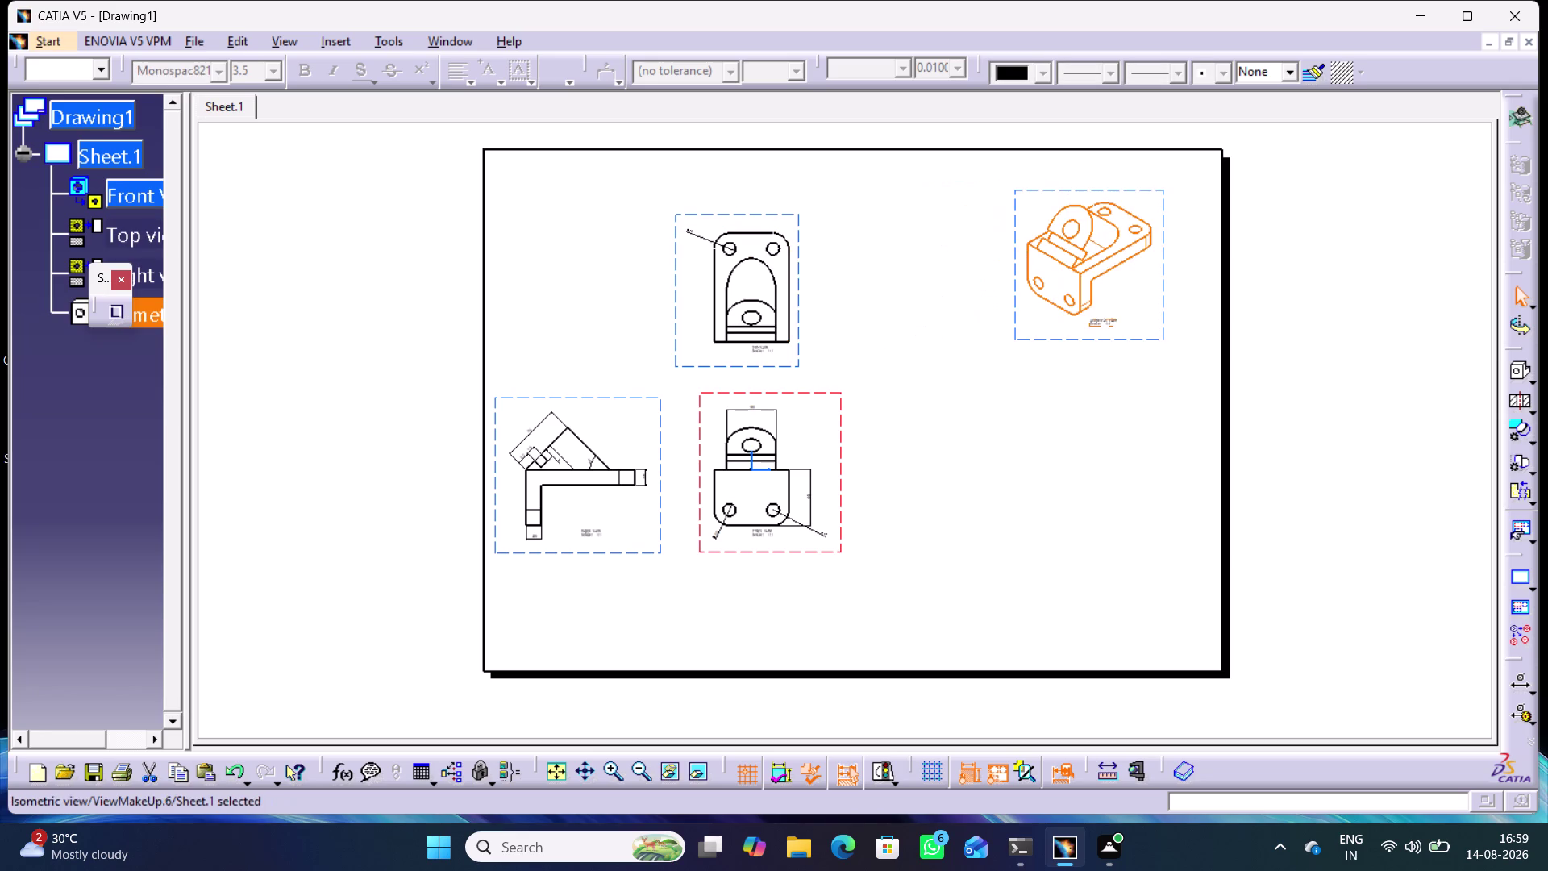
click(1026, 359)
drag(796, 363, 902, 348)
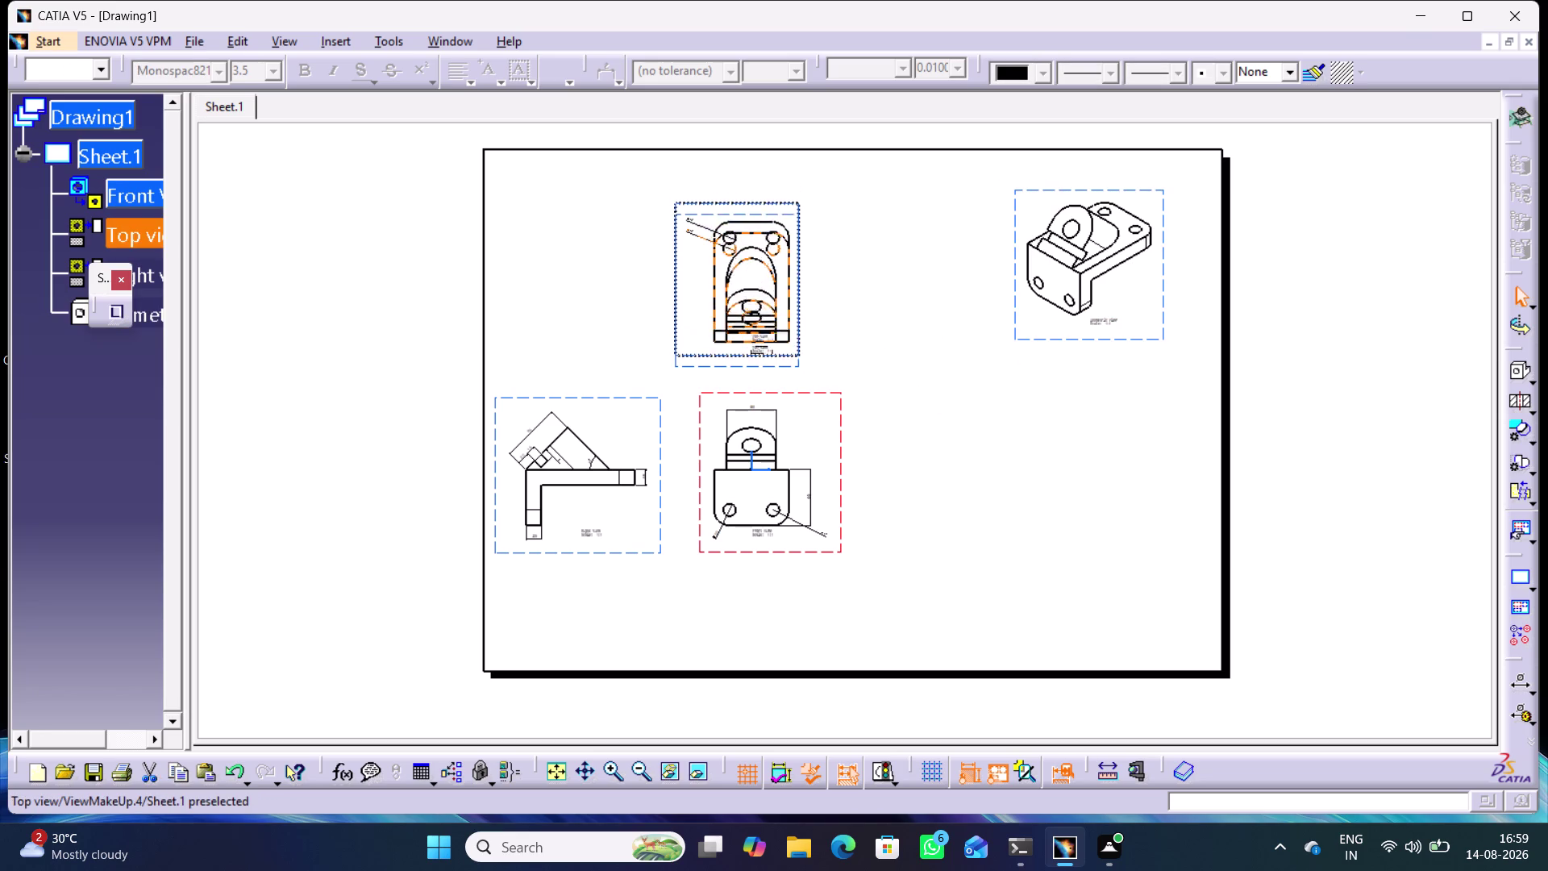
drag(902, 348, 930, 352)
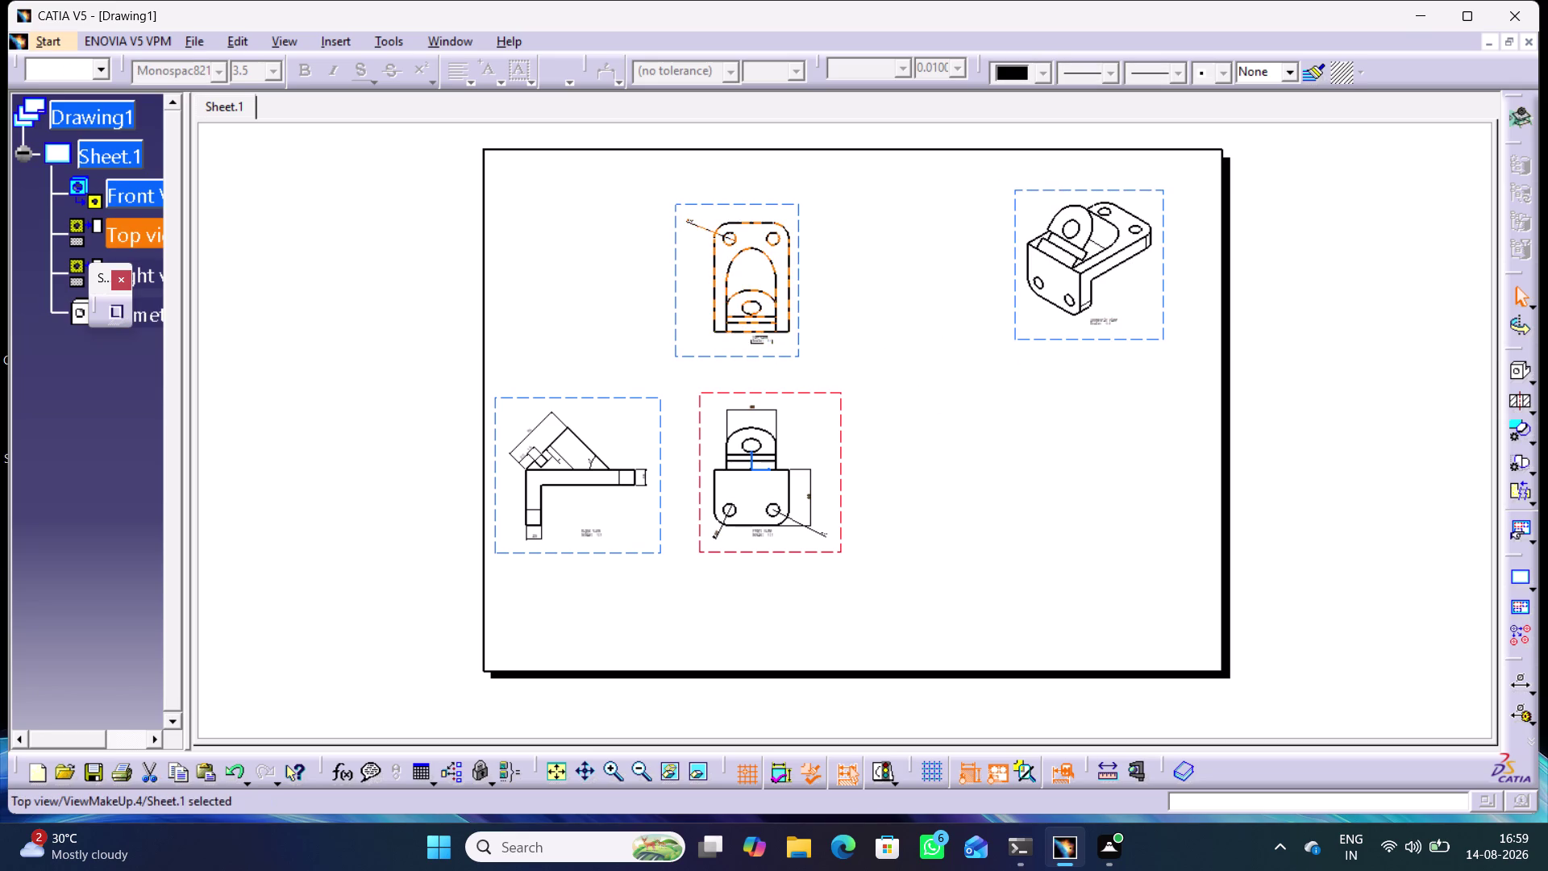
drag(673, 253, 797, 264)
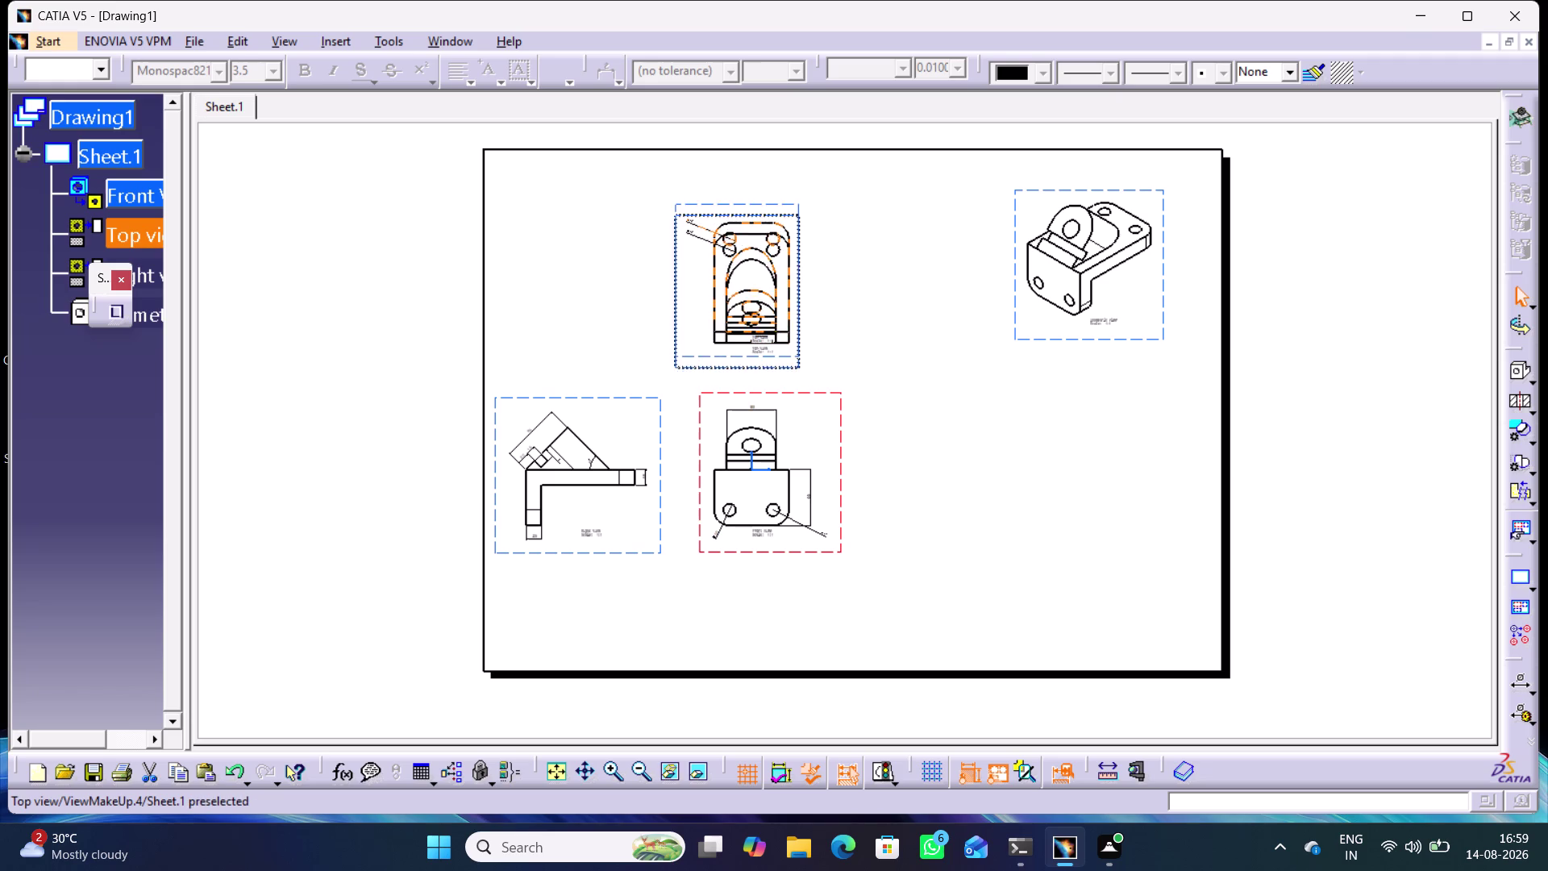
drag(798, 265, 900, 246)
click(982, 377)
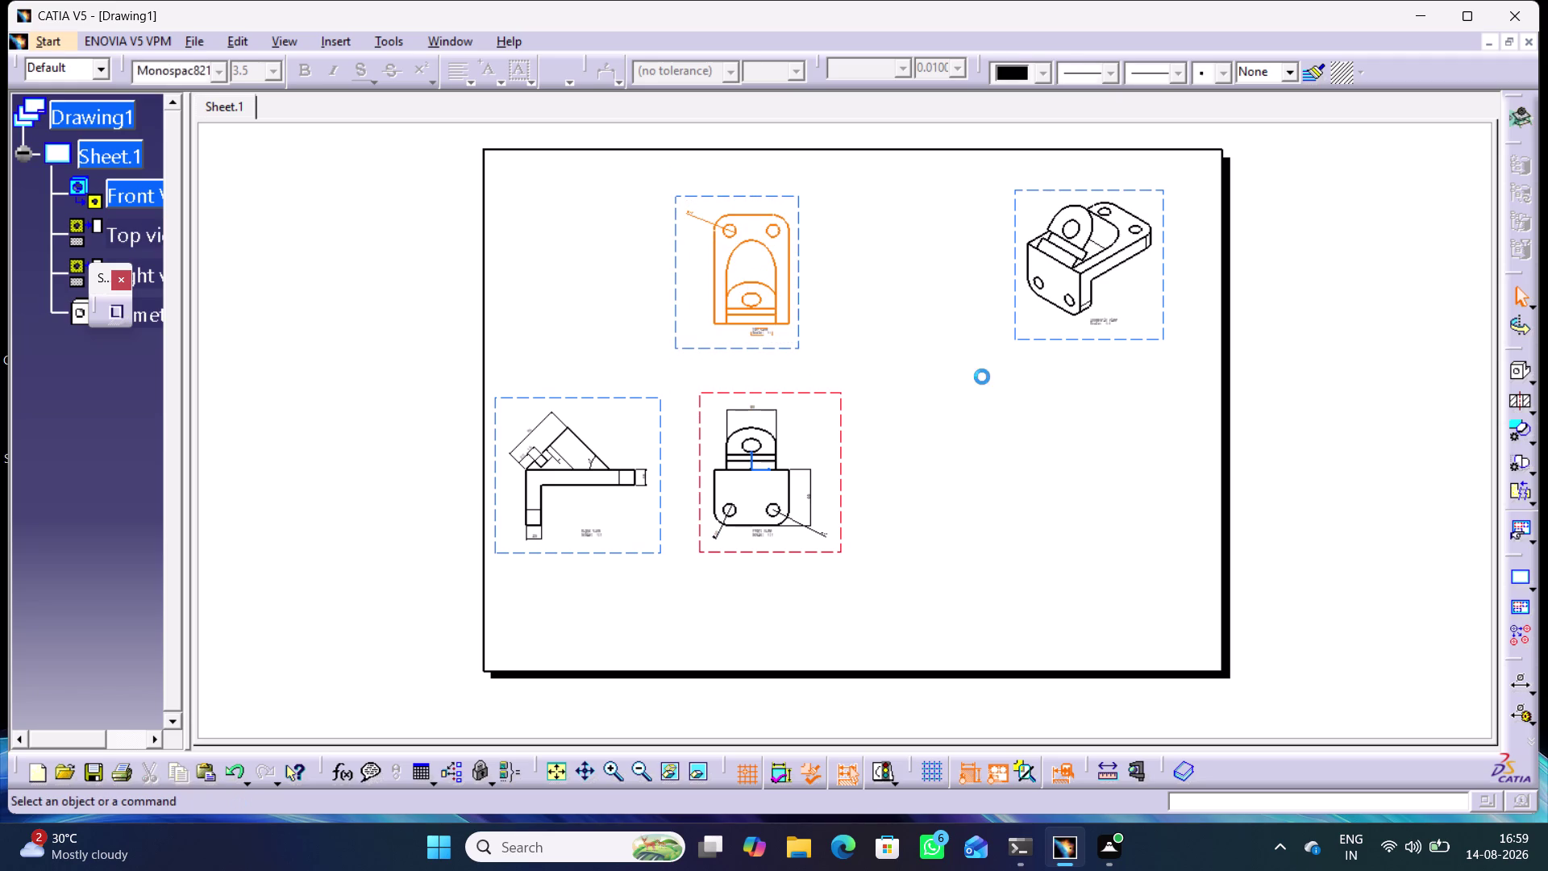
drag(843, 549, 794, 527)
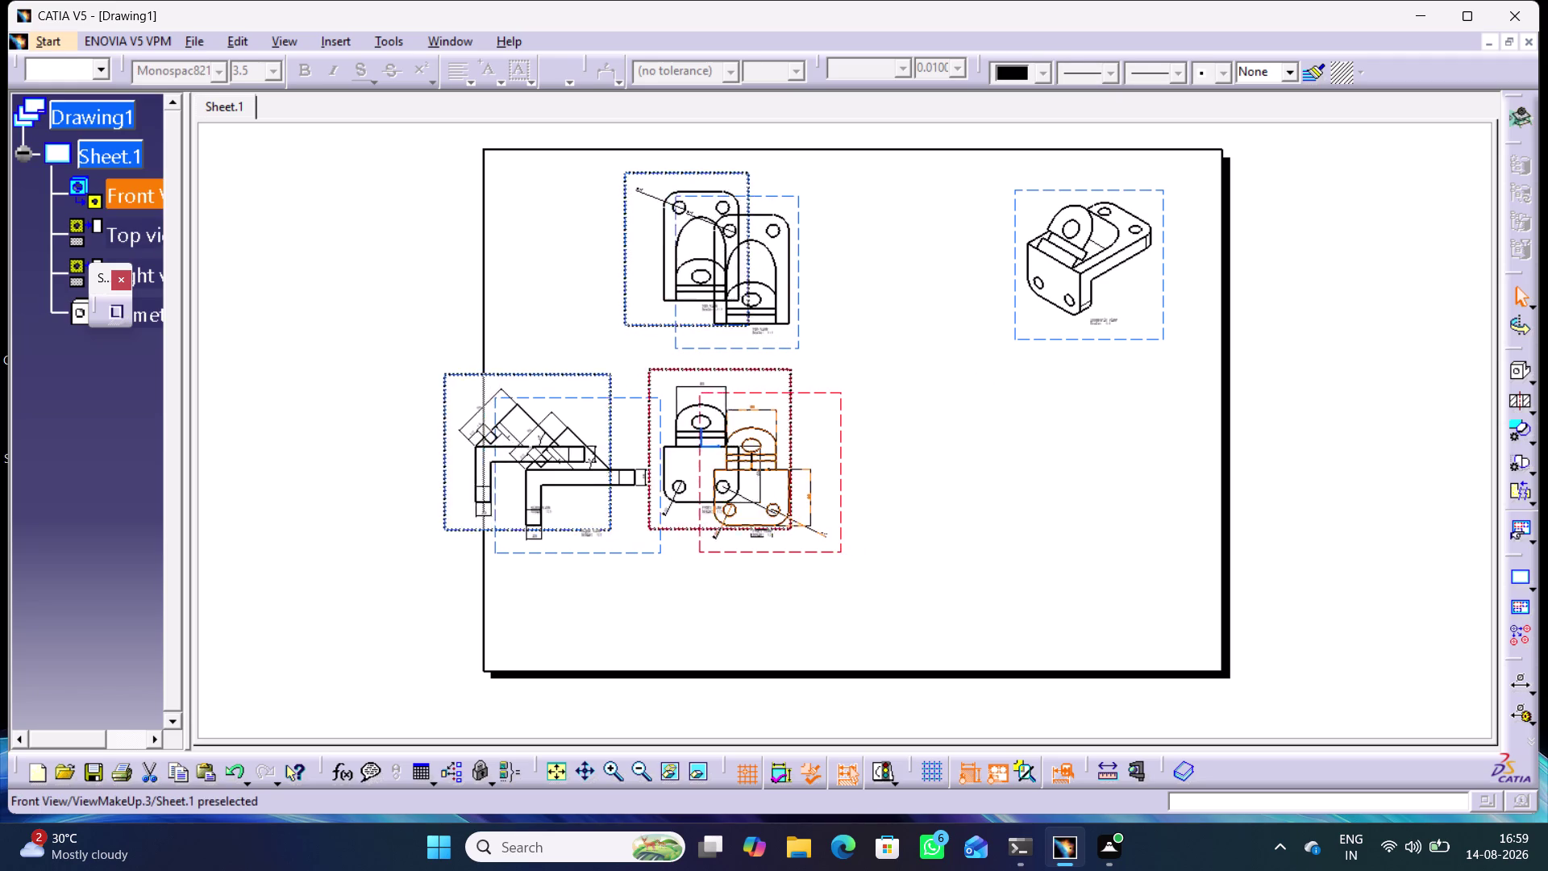
drag(794, 526, 888, 570)
click(955, 511)
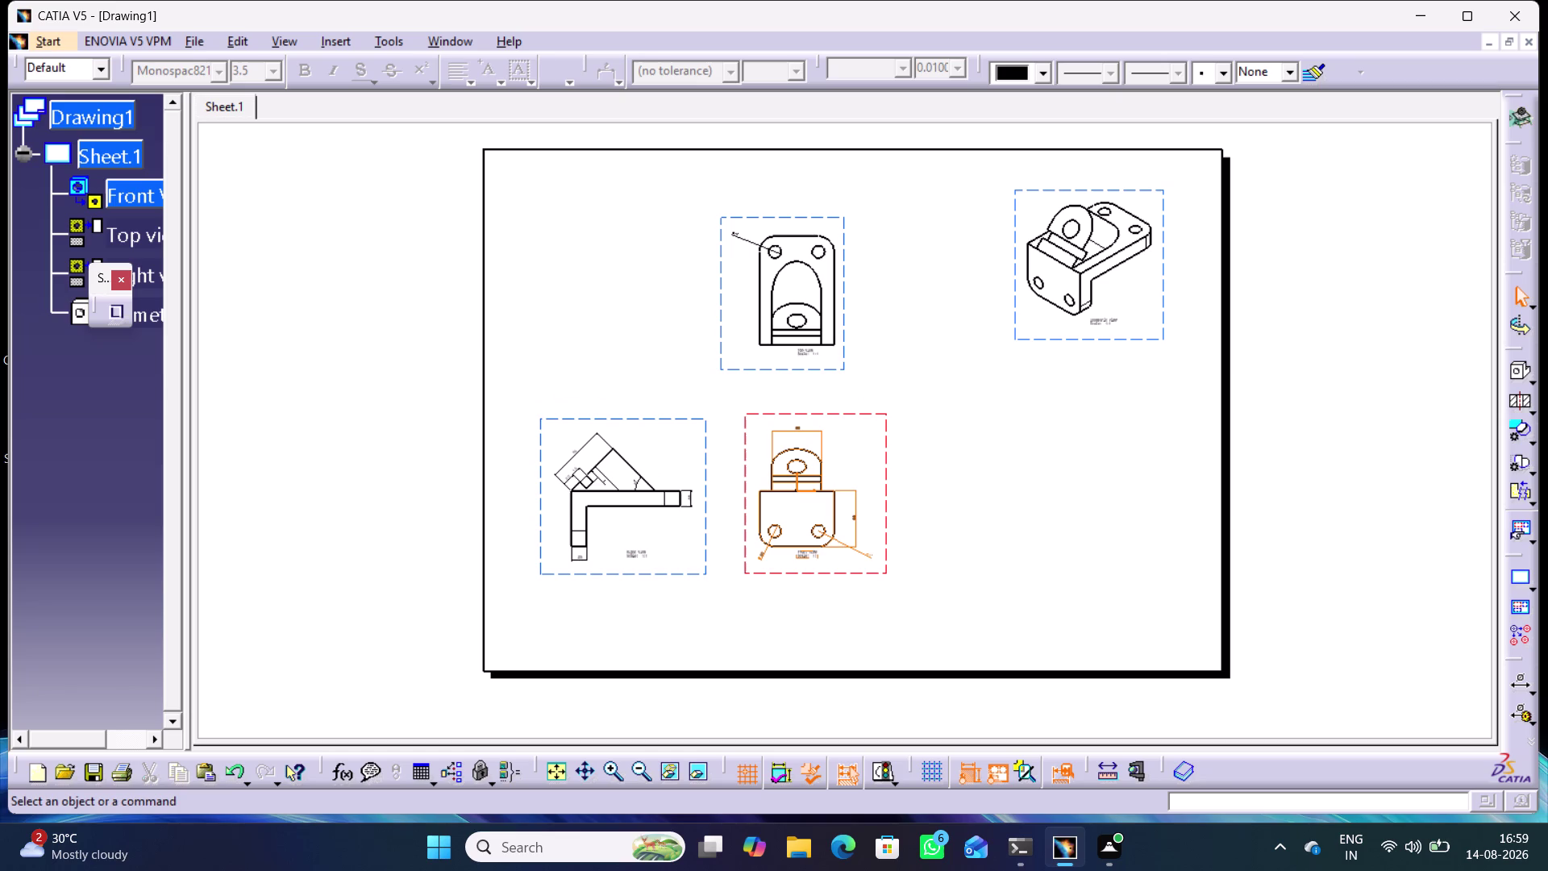
Delete the old top view and project a new top view from the front view.
right_click(844, 363)
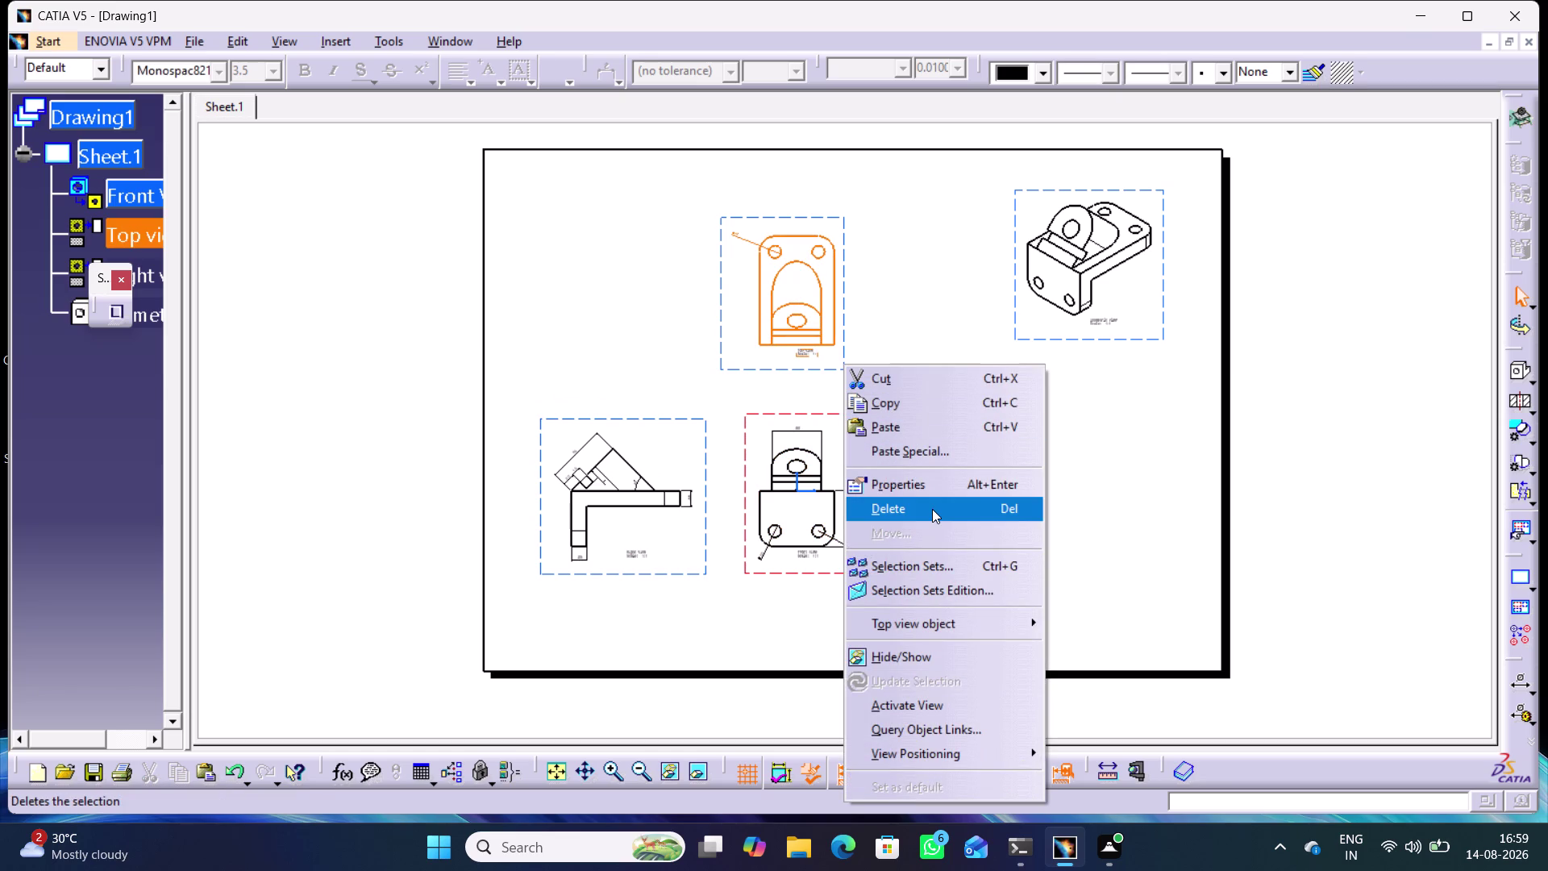
click(931, 509)
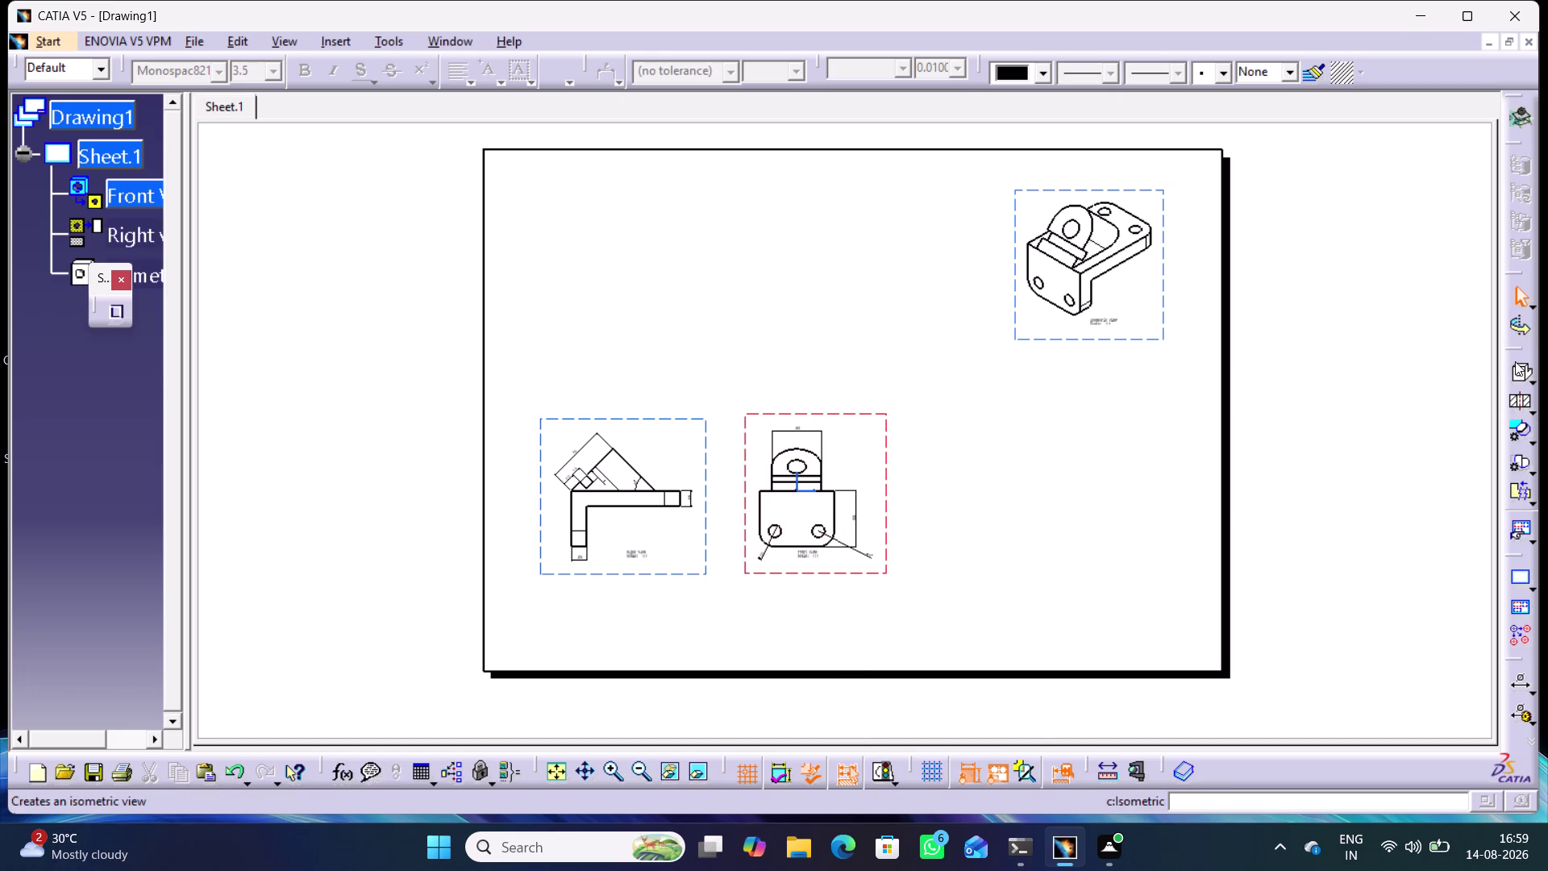
click(1533, 374)
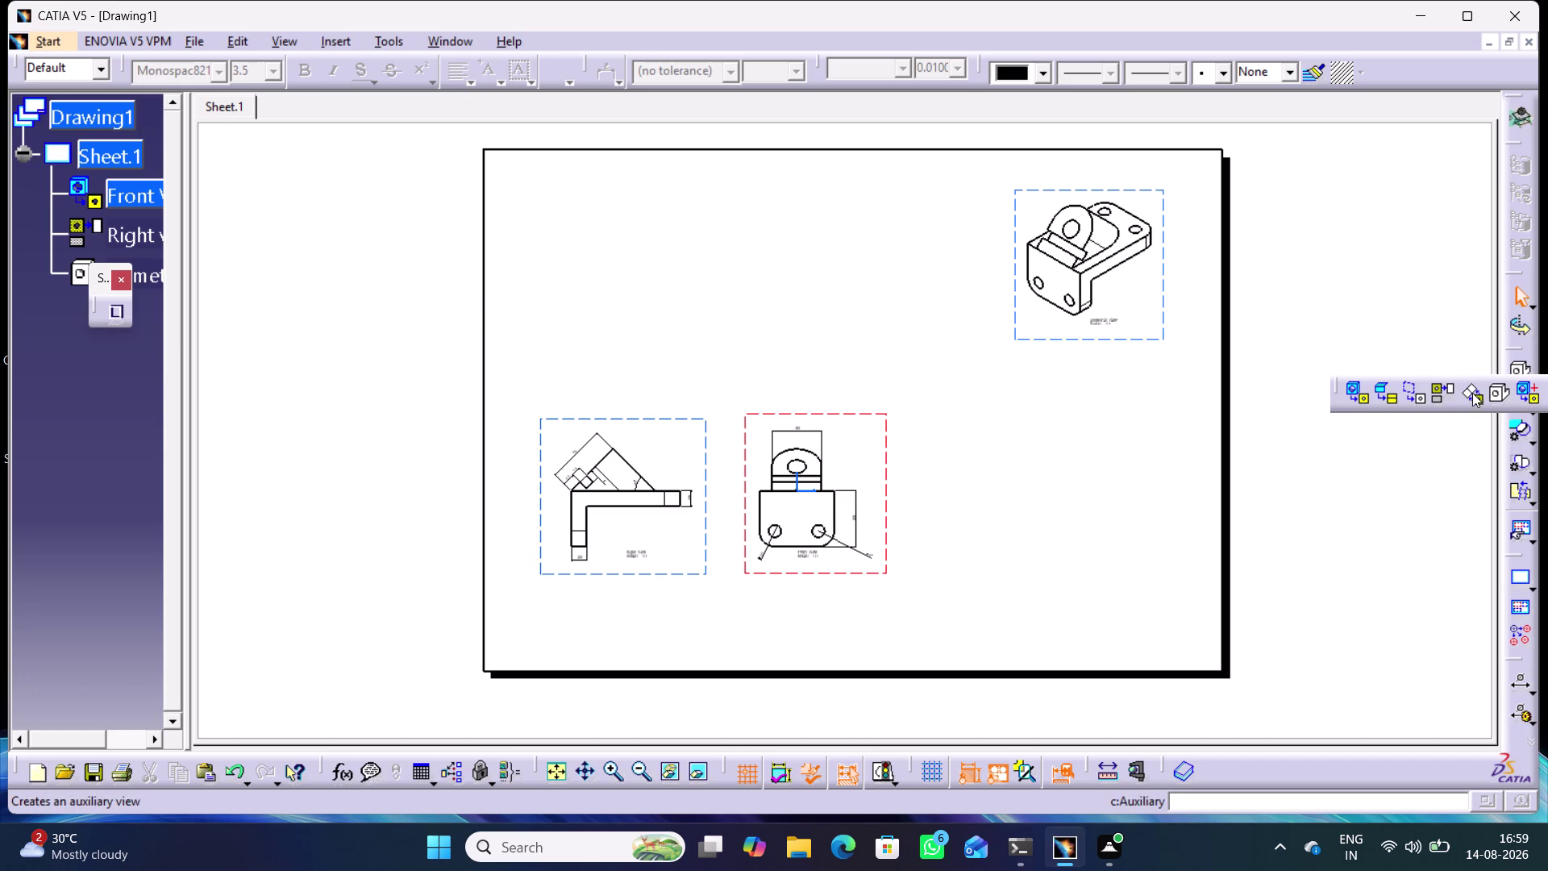
click(1442, 387)
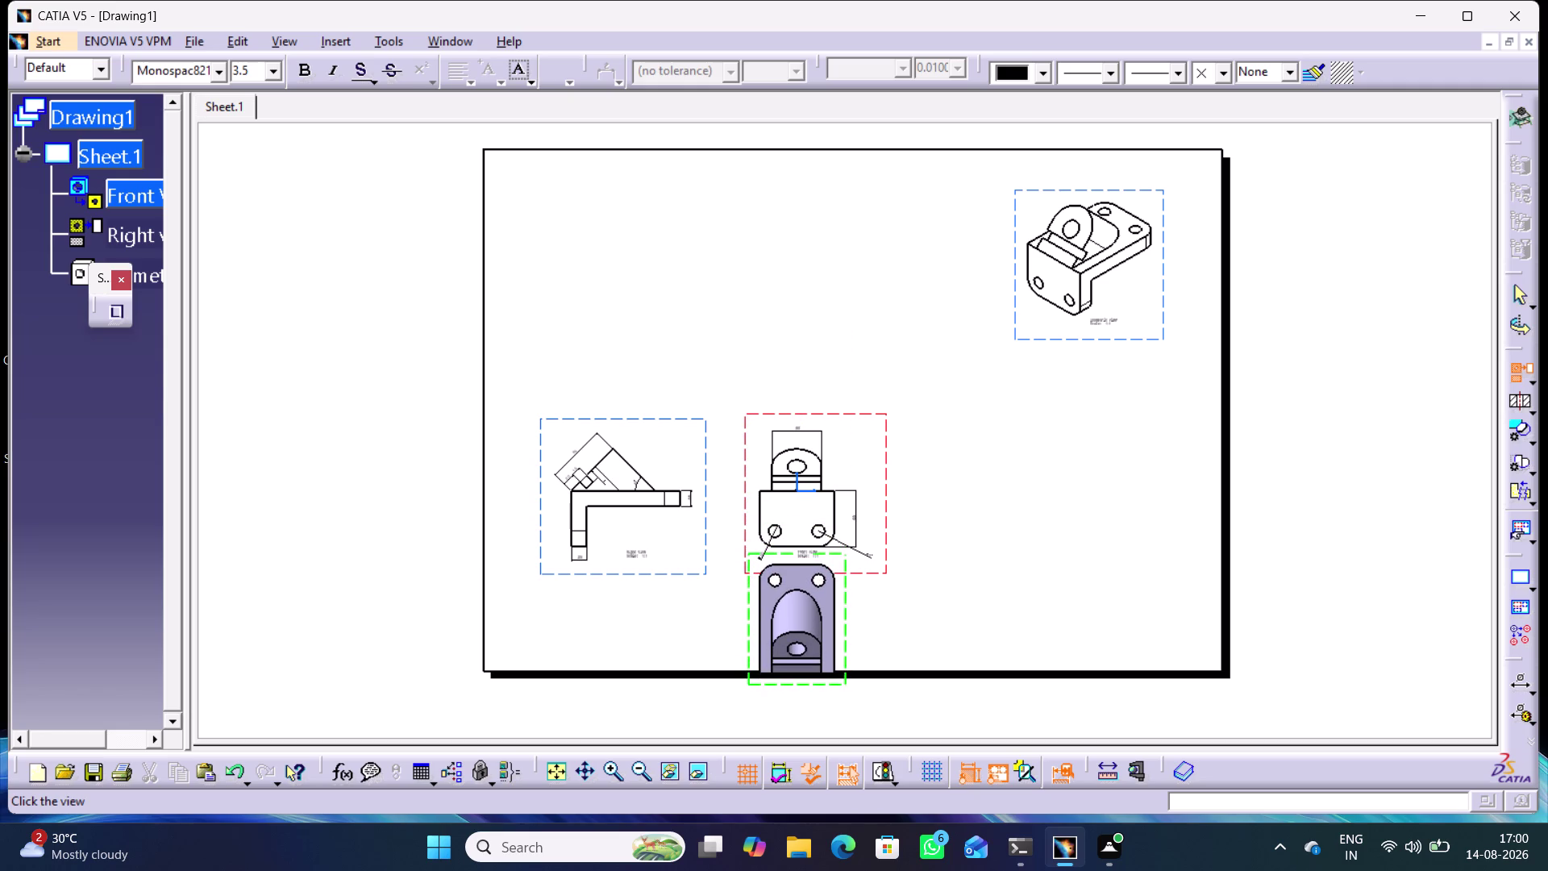
click(793, 619)
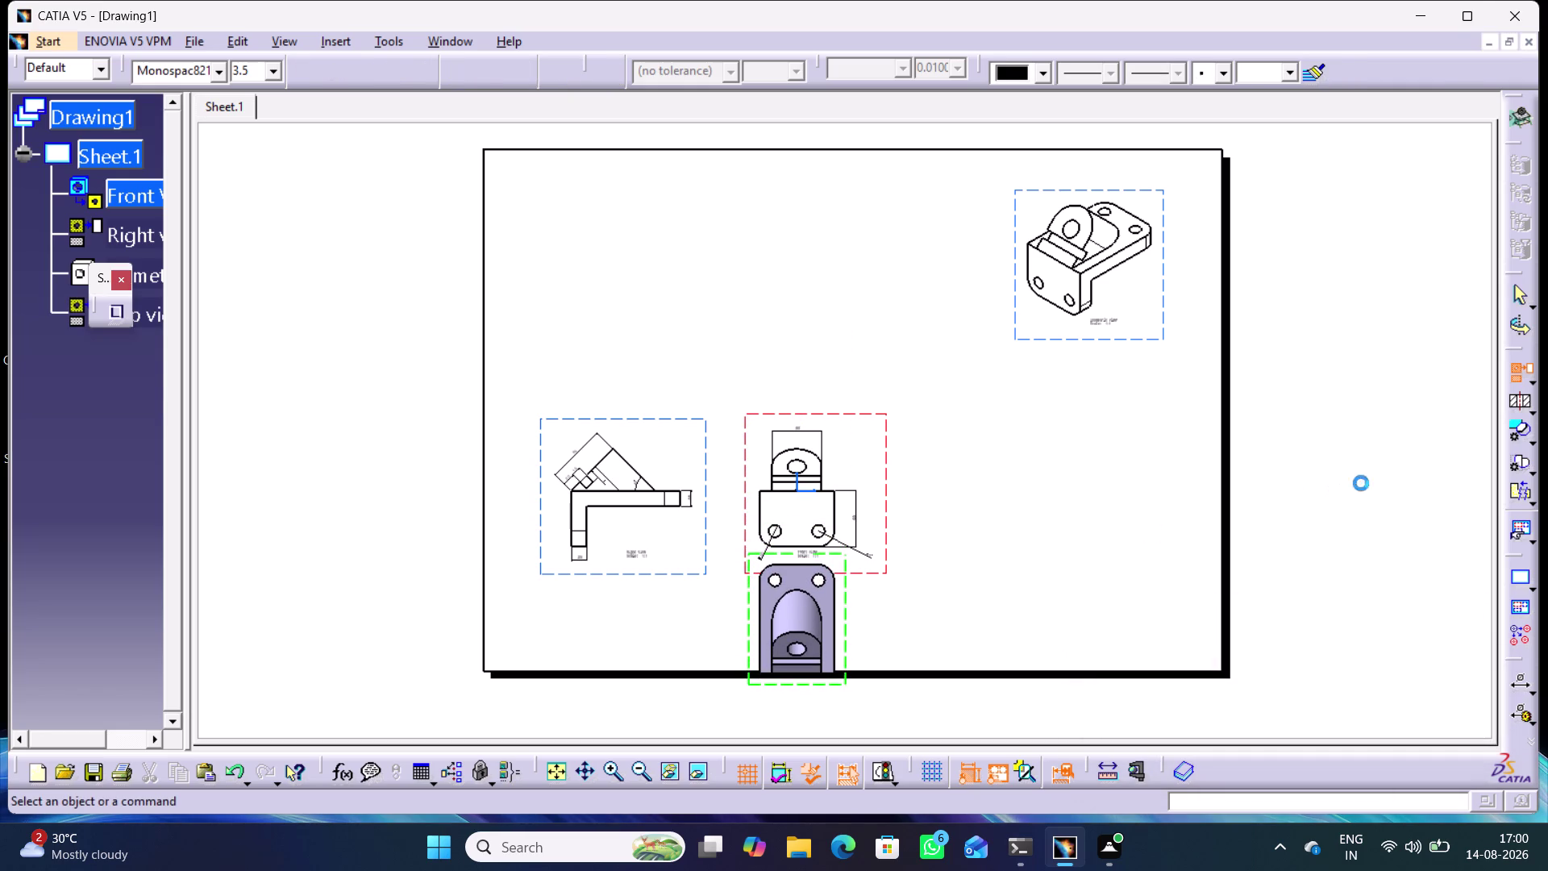
Move the new top view directly above the front view.
click(1378, 498)
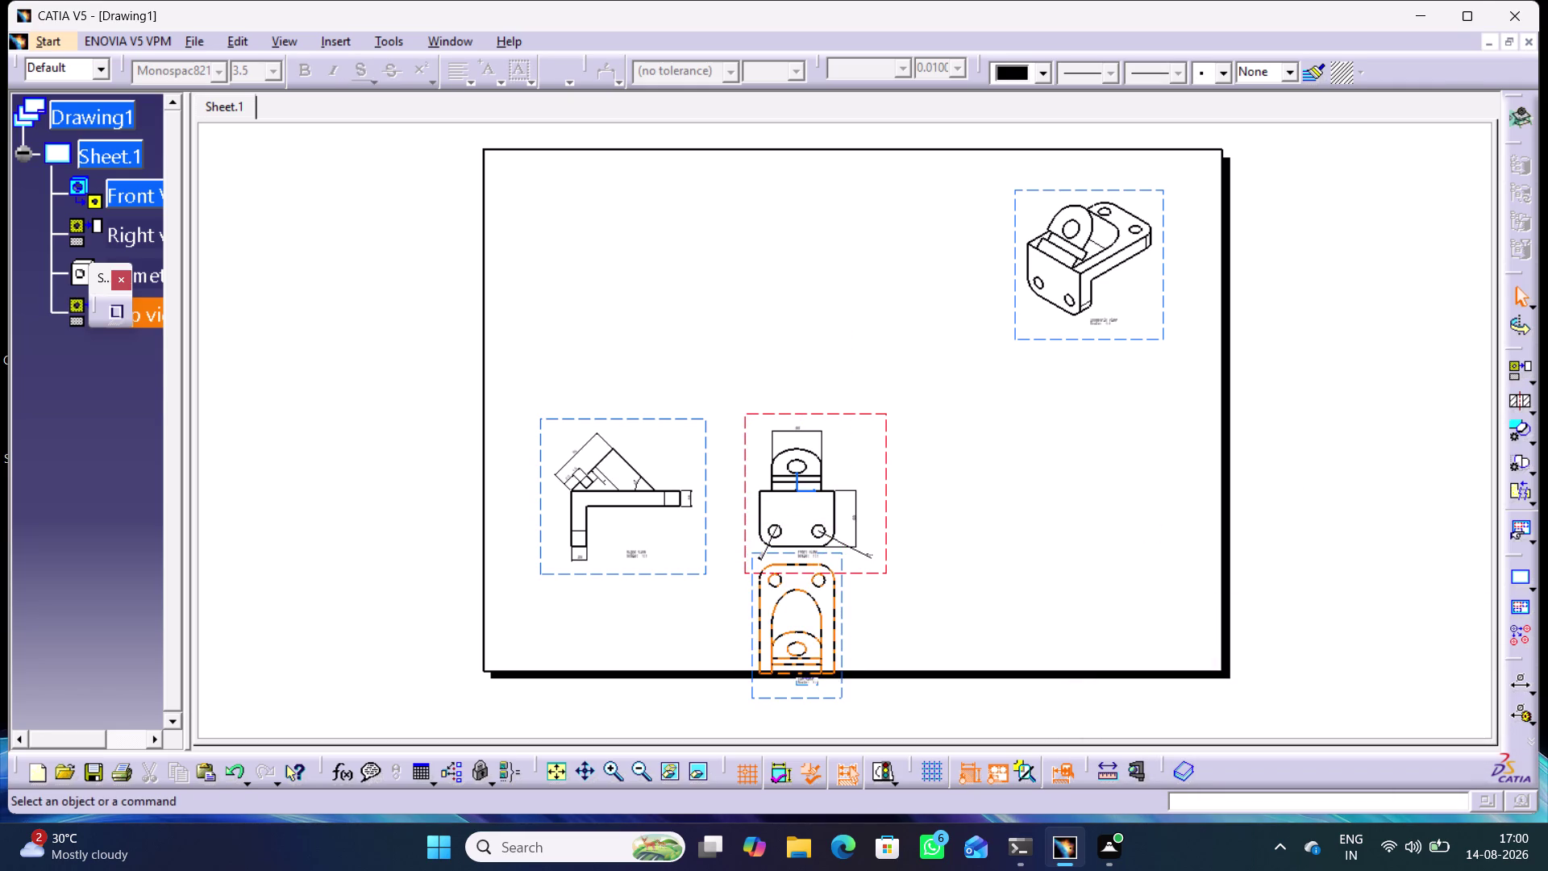
drag(839, 586, 899, 250)
click(994, 459)
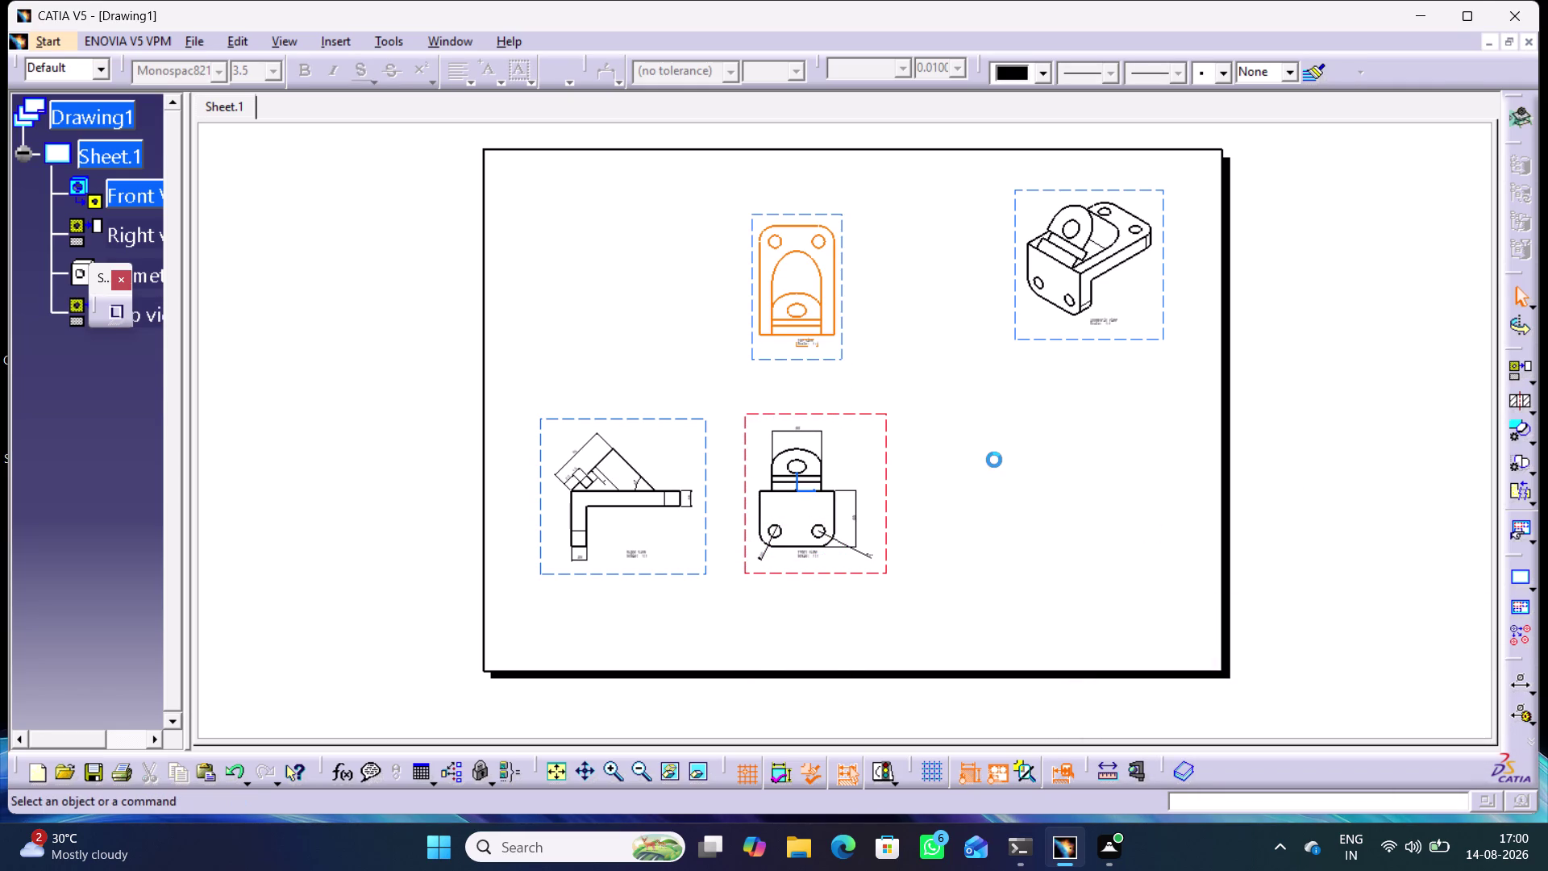
click(1516, 680)
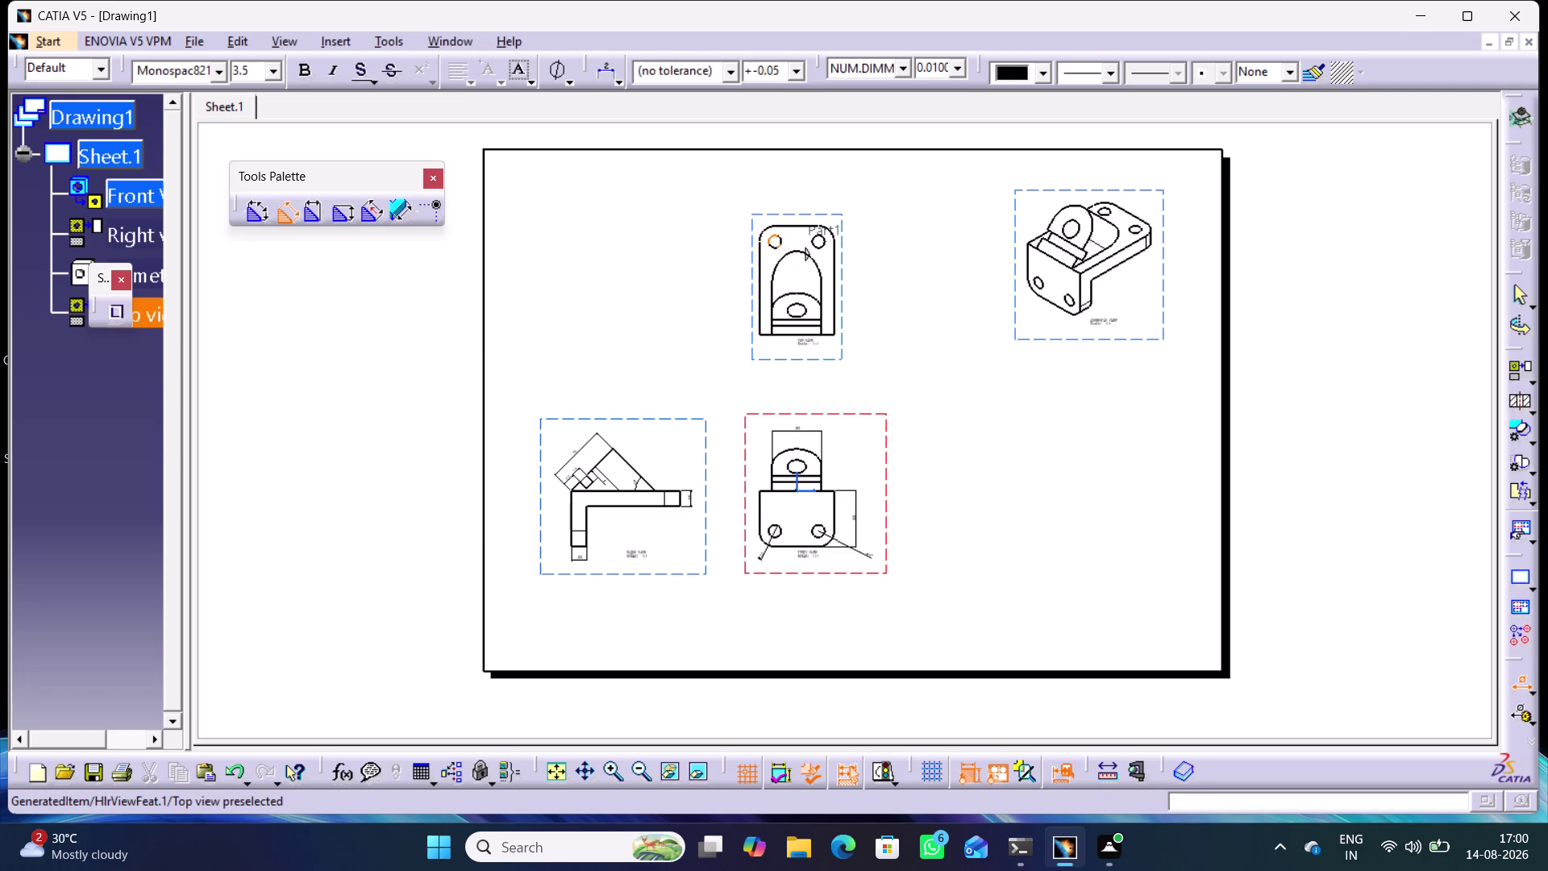
Add the Ø20 diameter dimension to the left hole of the top view.
click(779, 232)
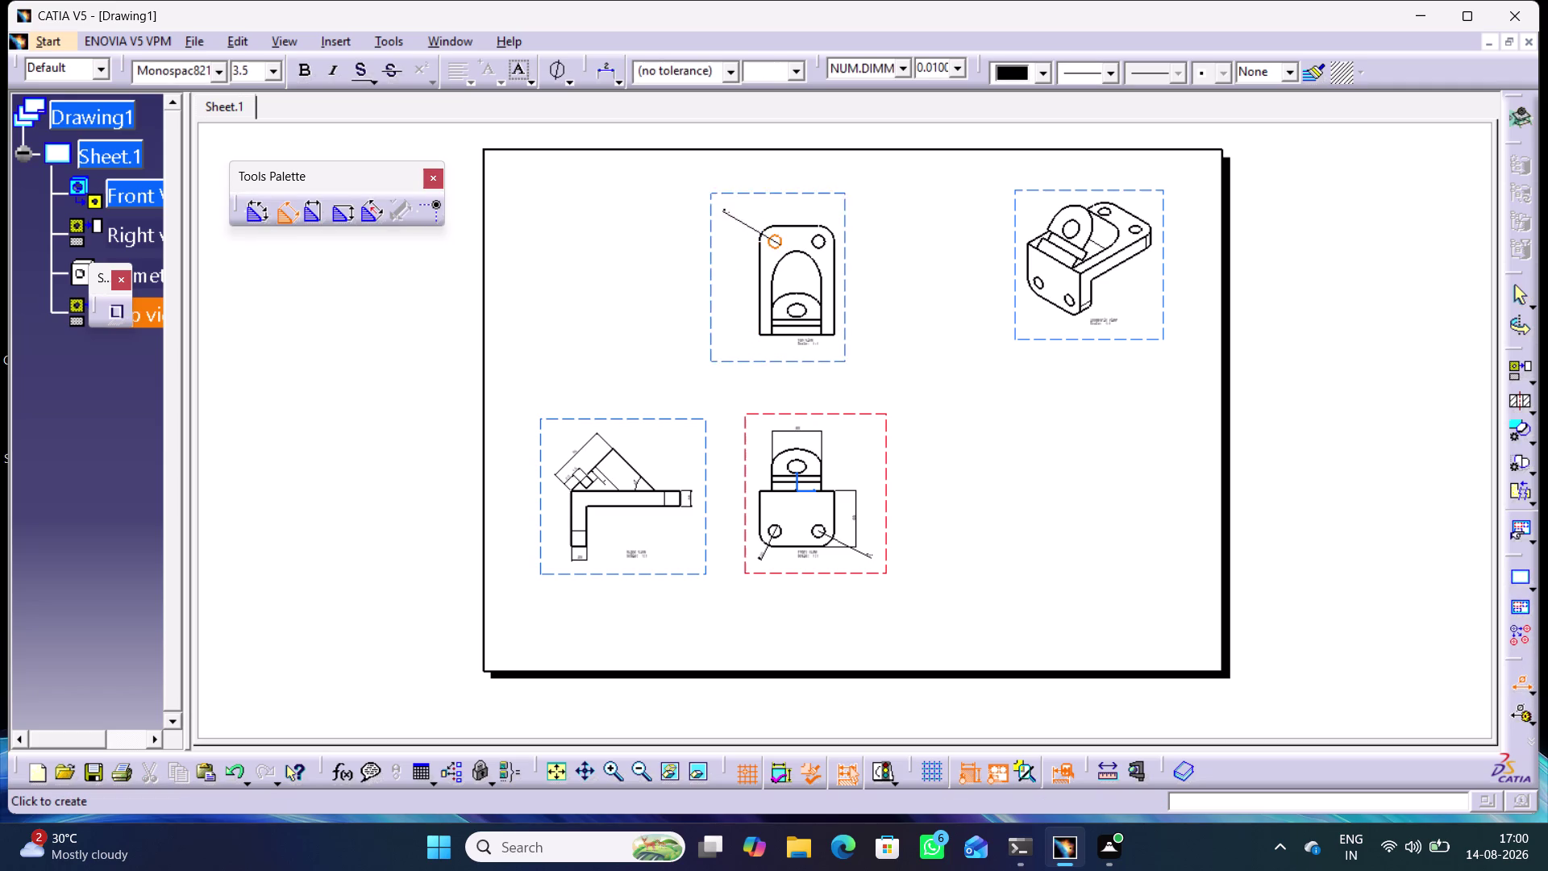
click(737, 217)
click(918, 257)
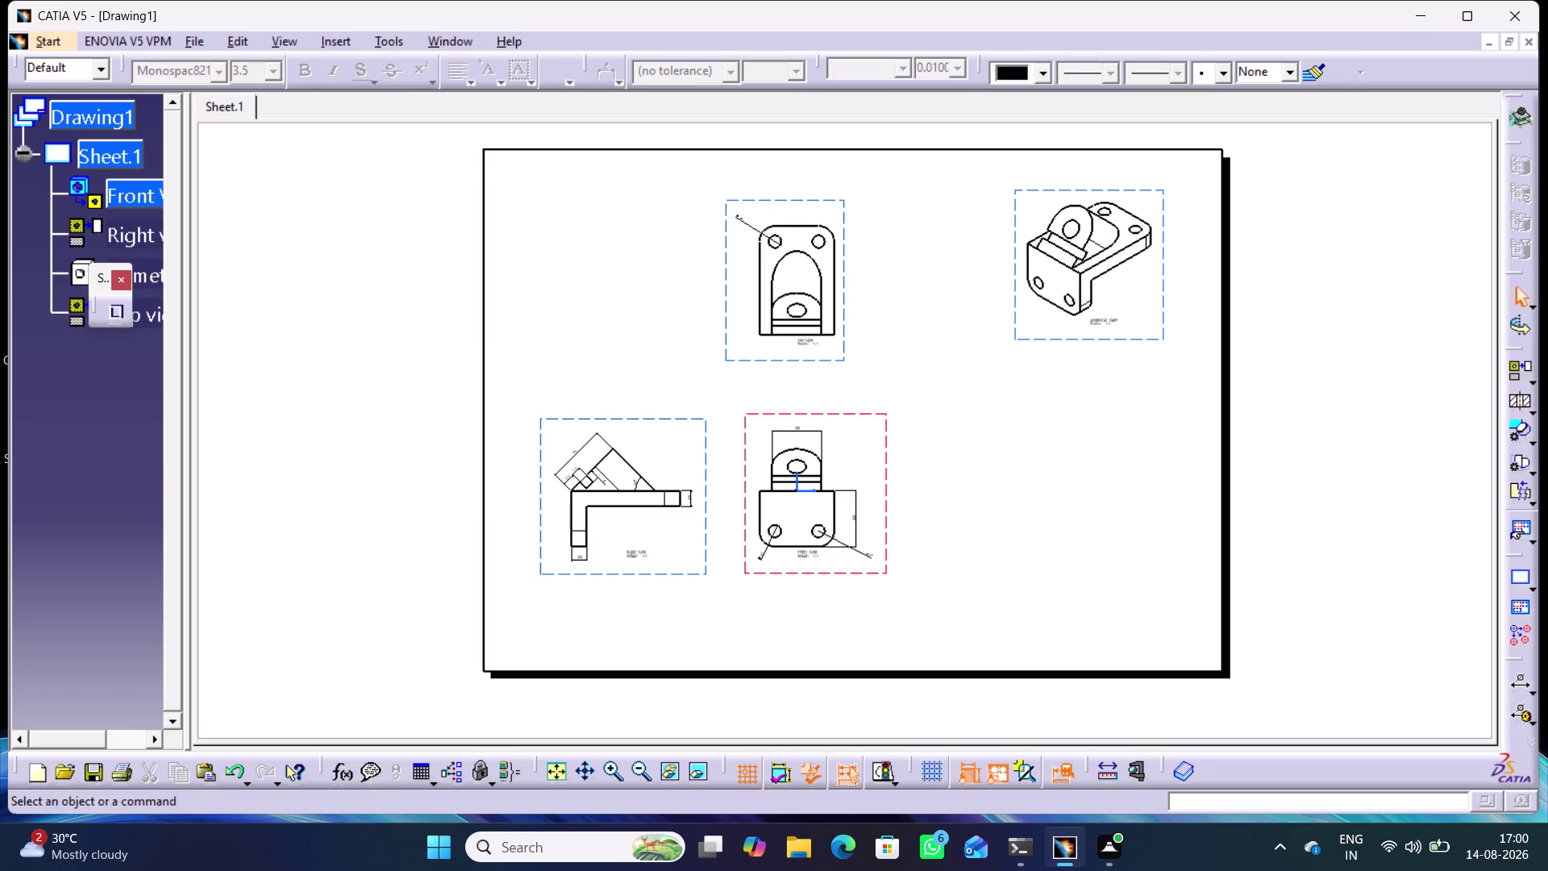
Dimension the top-right corner arc of the top view as R25.
middle_drag(871, 351, 890, 287)
right_click(872, 352)
middle_drag(898, 234, 1006, 426)
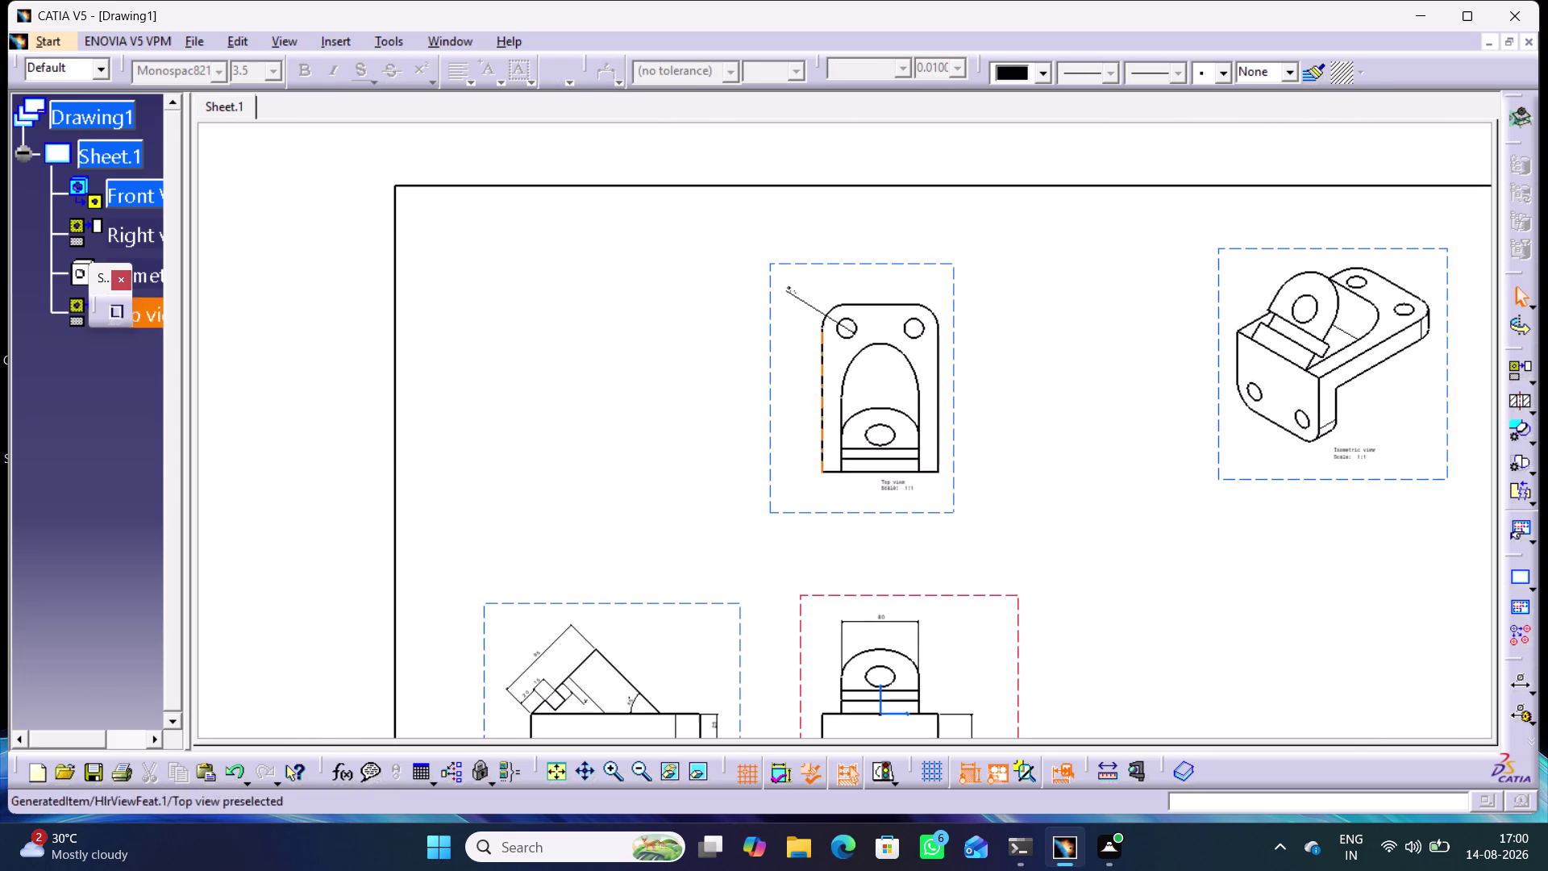
middle_drag(770, 353, 781, 240)
right_click(771, 353)
middle_drag(768, 245, 769, 305)
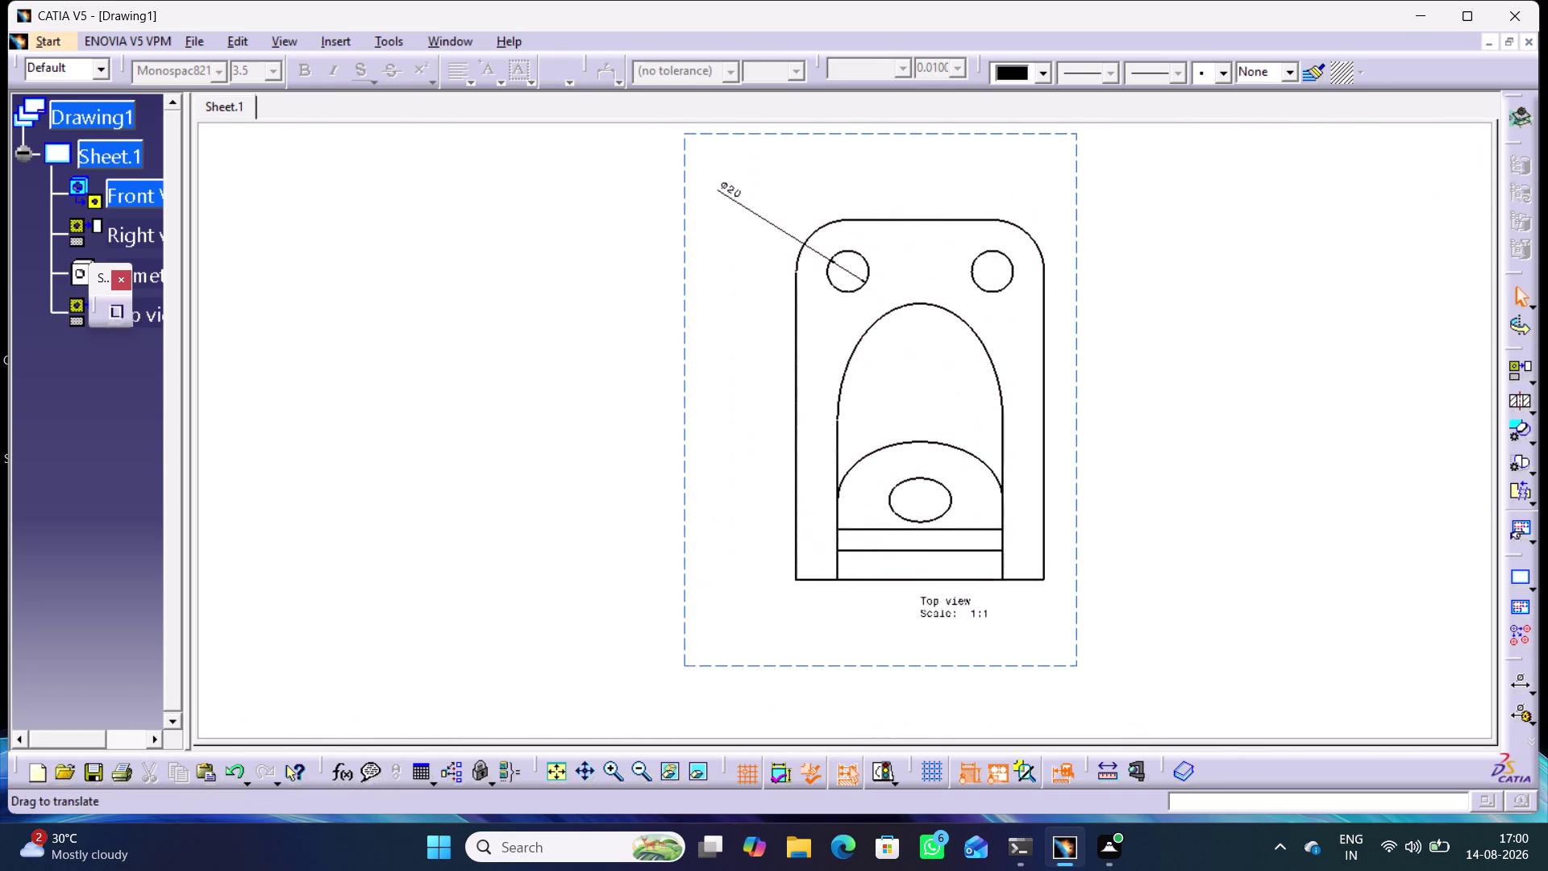
middle_drag(769, 304, 766, 333)
click(1532, 693)
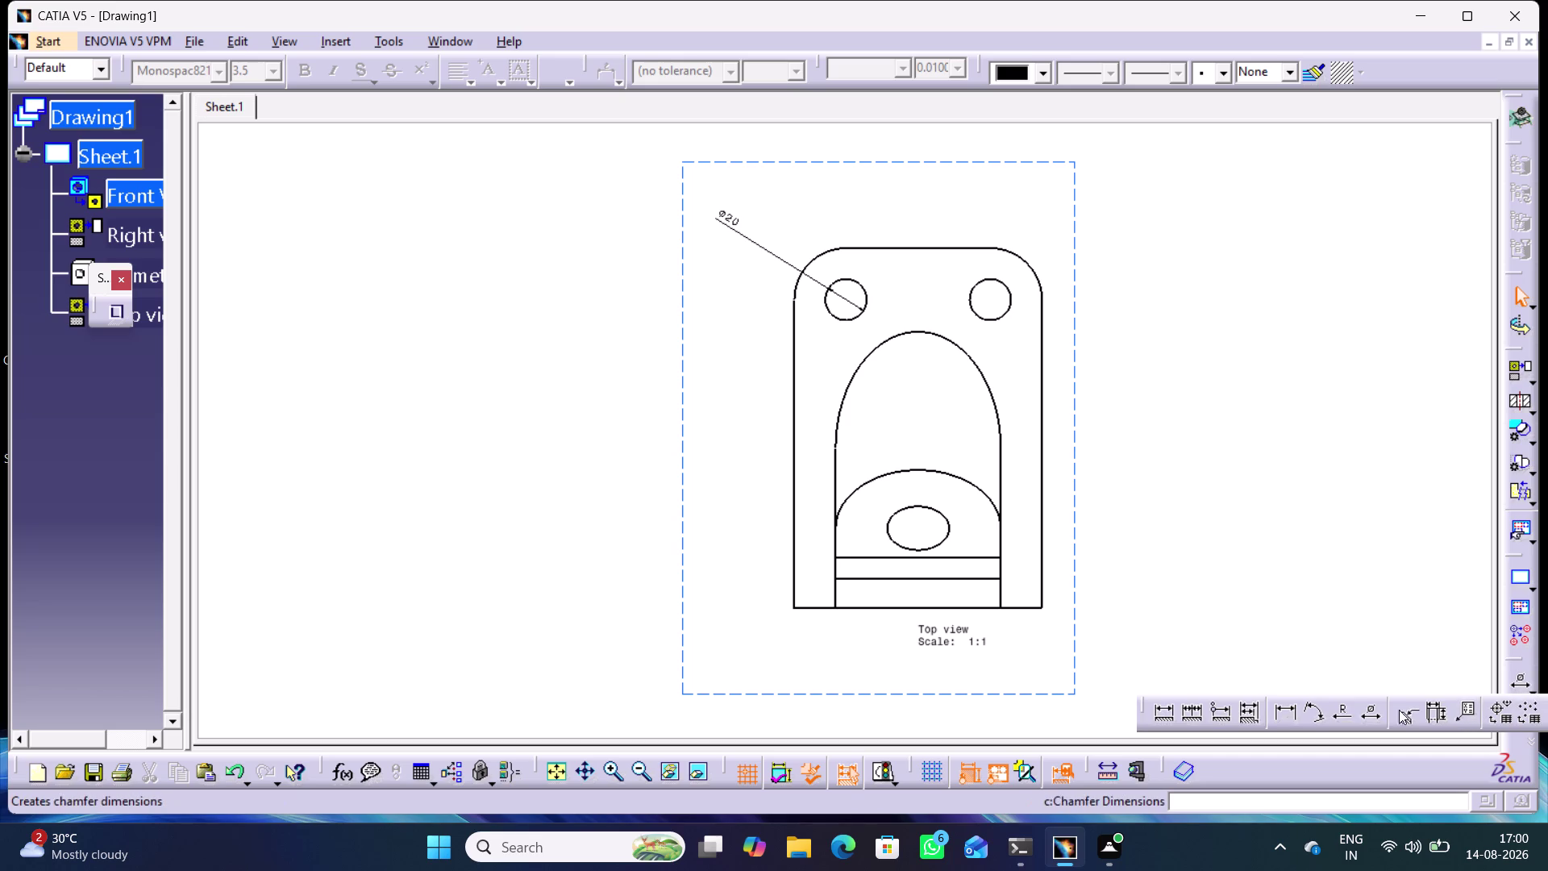
click(1343, 709)
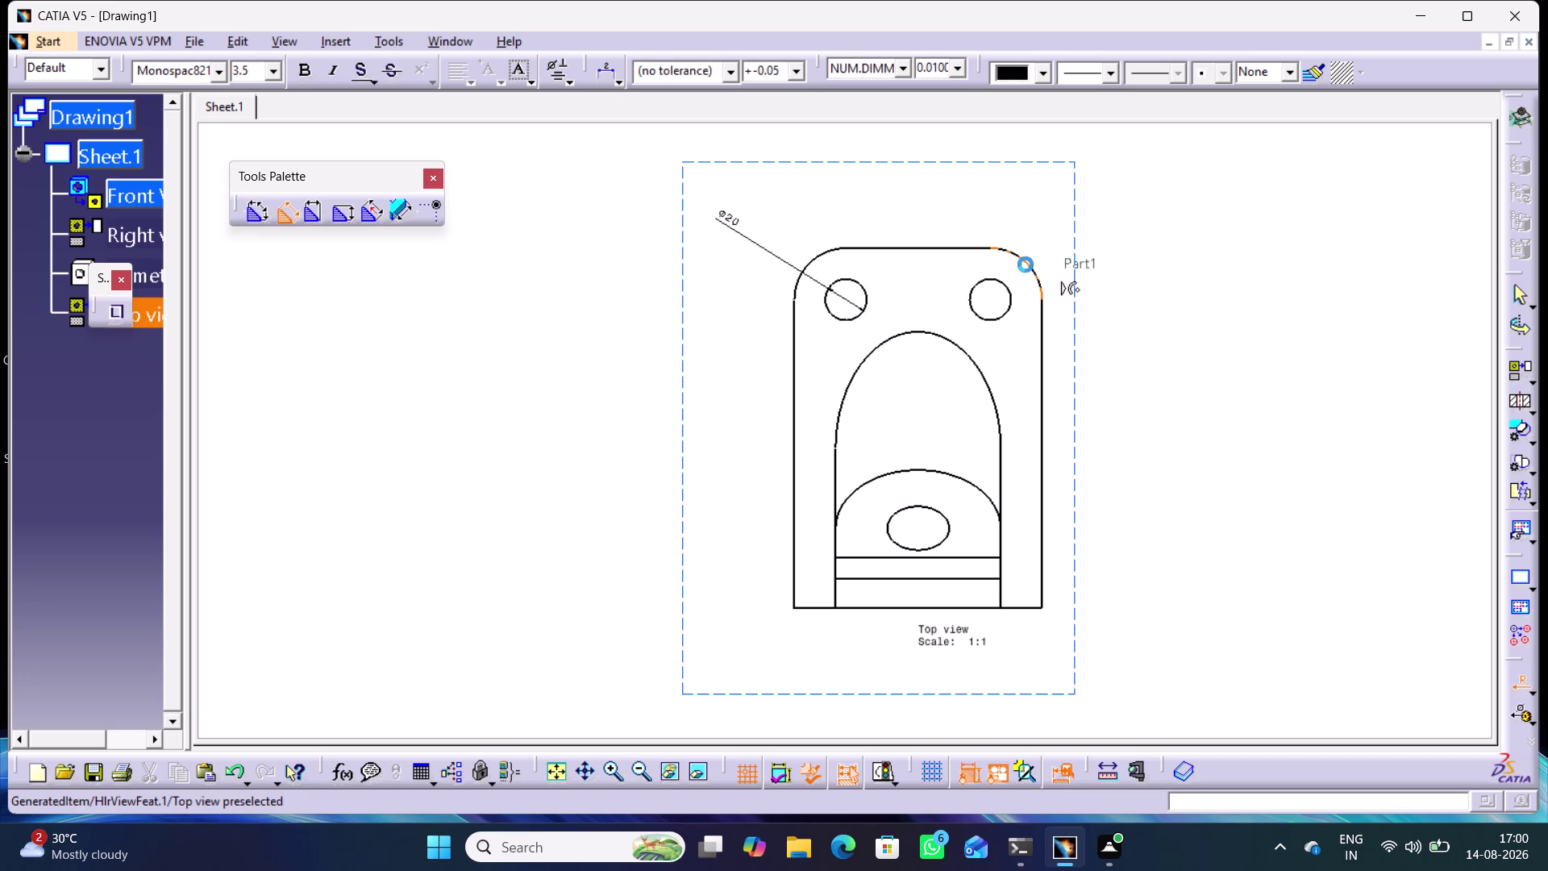
click(1025, 261)
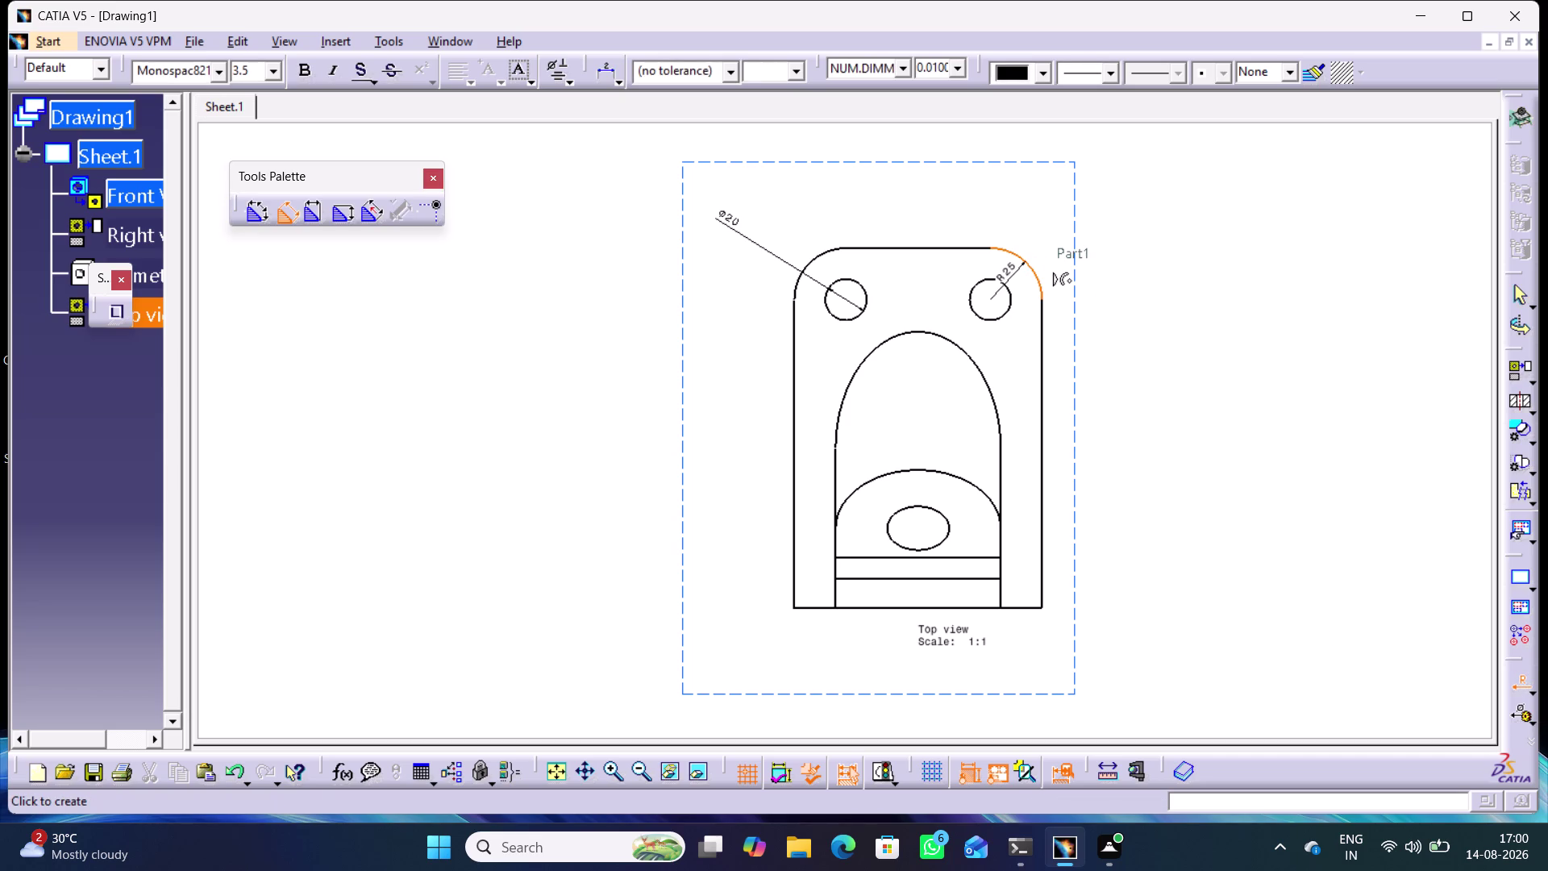
click(1048, 222)
click(1182, 264)
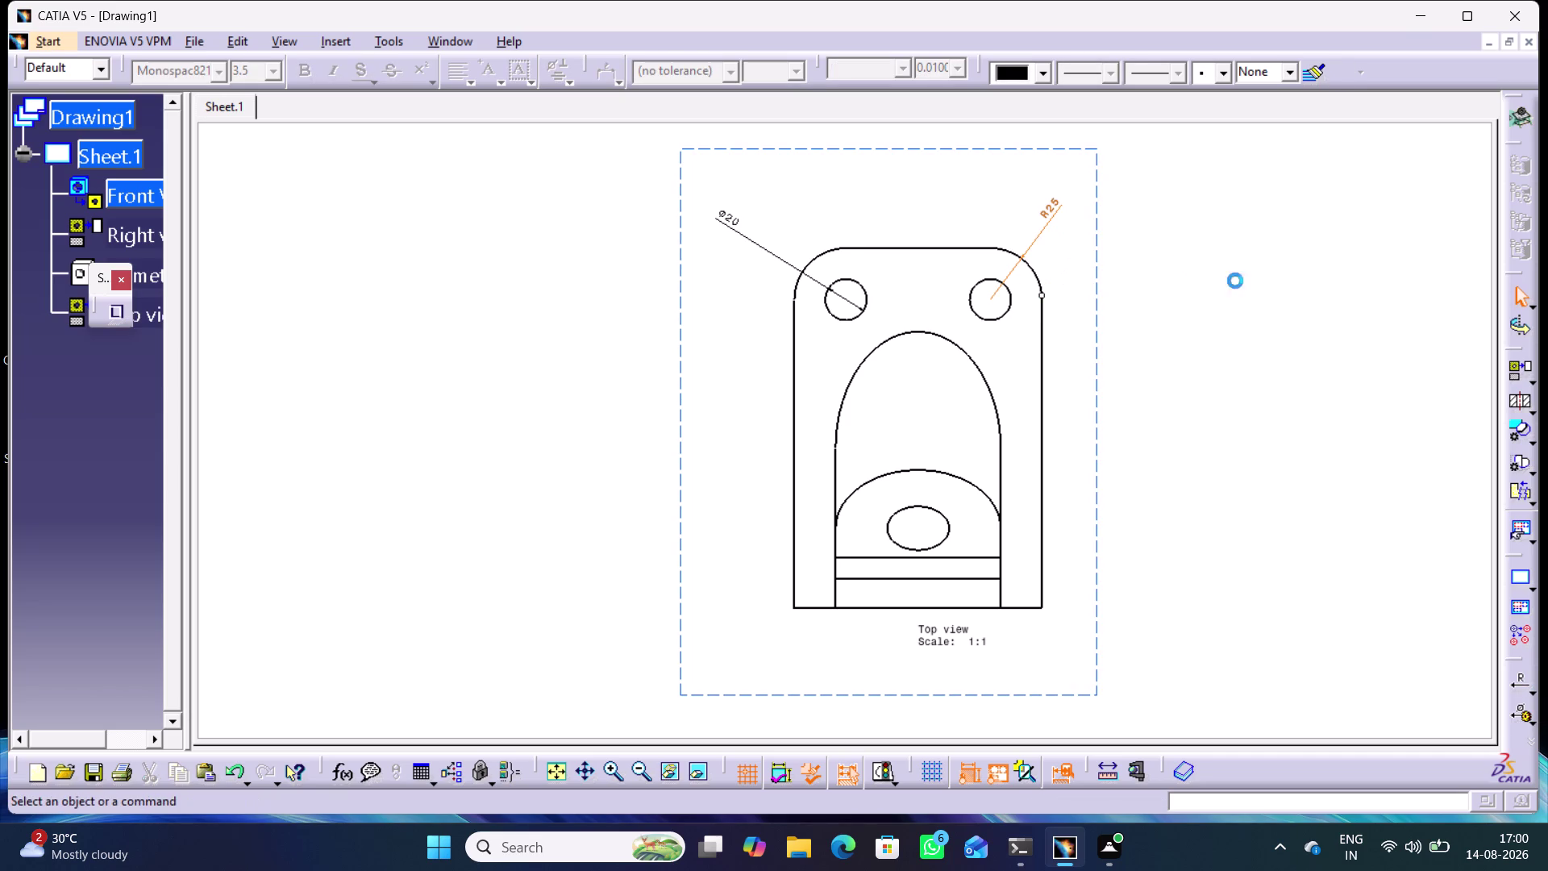
Zoom out to fit the whole sheet and begin exporting it as a PDF.
middle_drag(1278, 358, 1333, 590)
scroll(down, 3)
right_click(1278, 358)
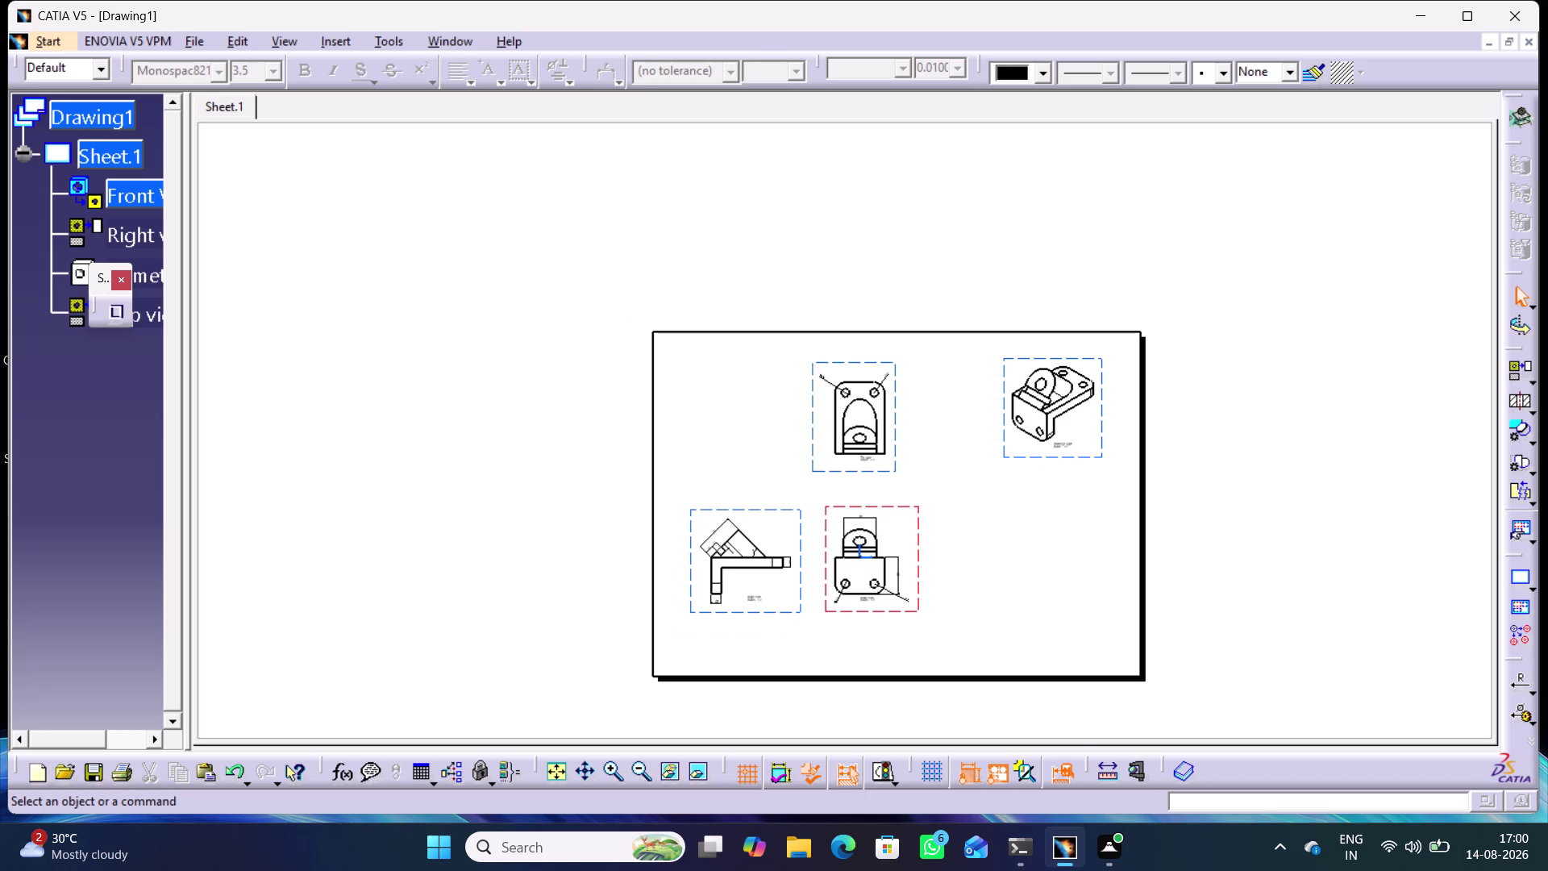
middle_drag(1278, 506, 1288, 392)
middle_drag(1281, 391, 1280, 338)
right_click(1281, 392)
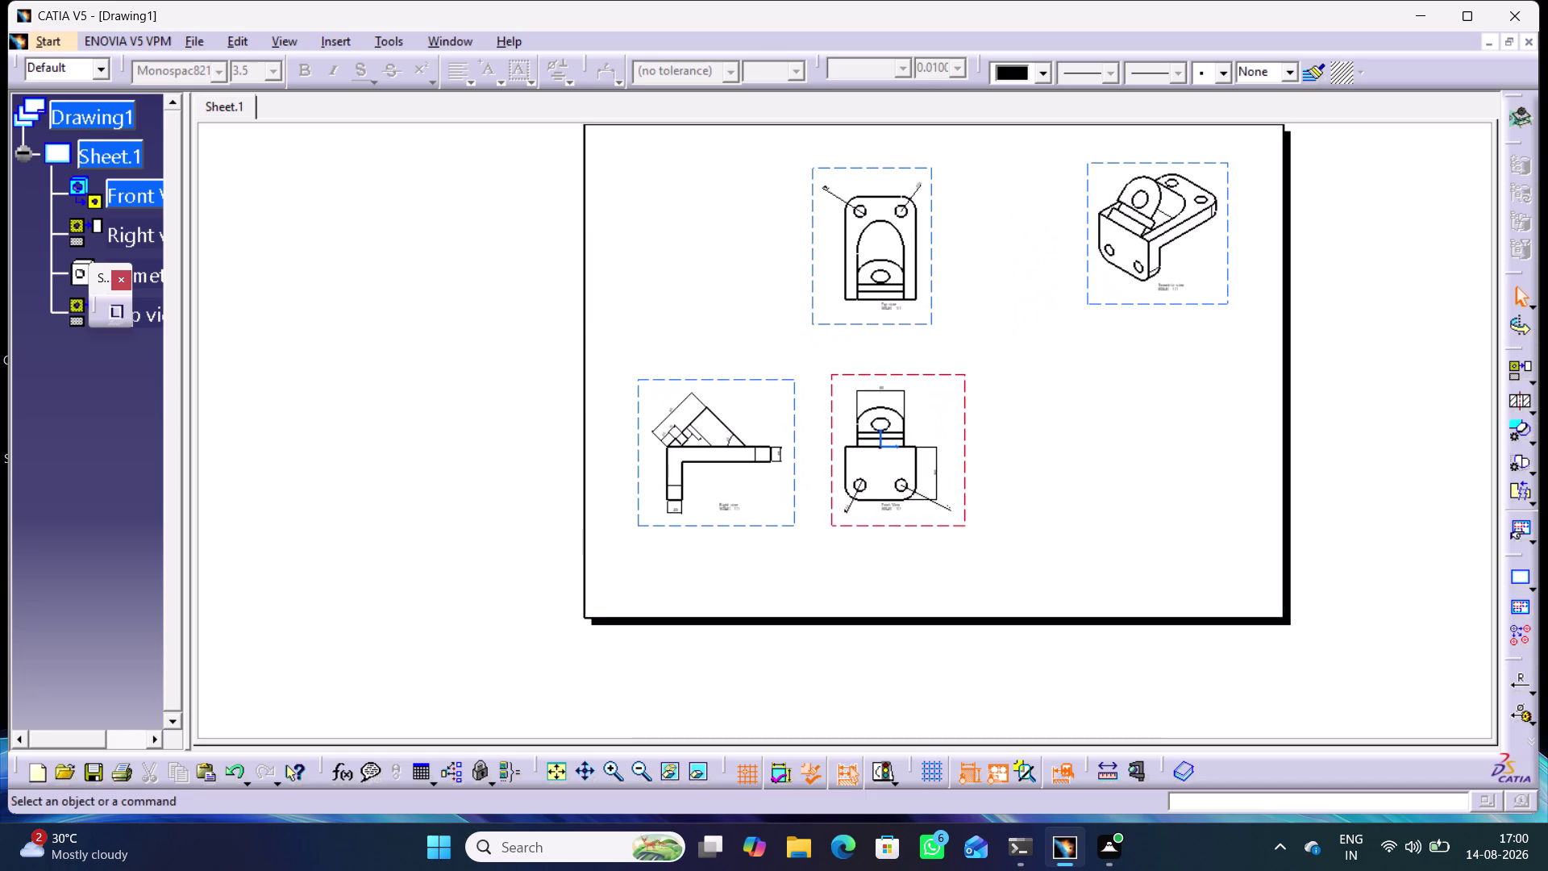
middle_drag(1128, 437, 1132, 391)
right_click(1129, 437)
middle_drag(1132, 391, 1079, 468)
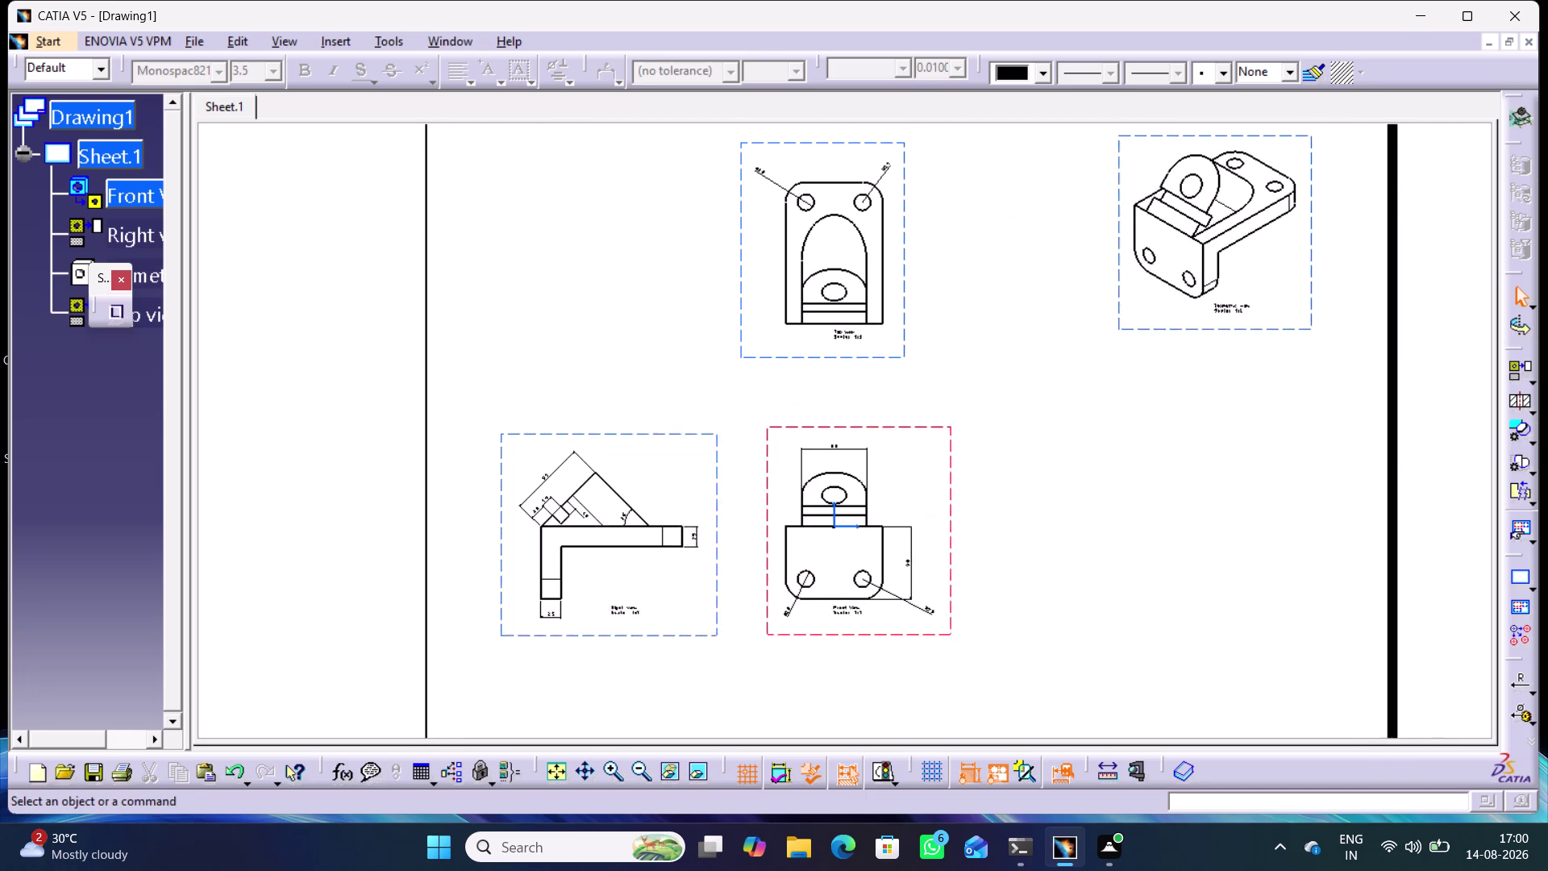
middle_drag(1079, 468, 1062, 455)
middle_drag(1064, 451, 1070, 476)
right_click(1063, 451)
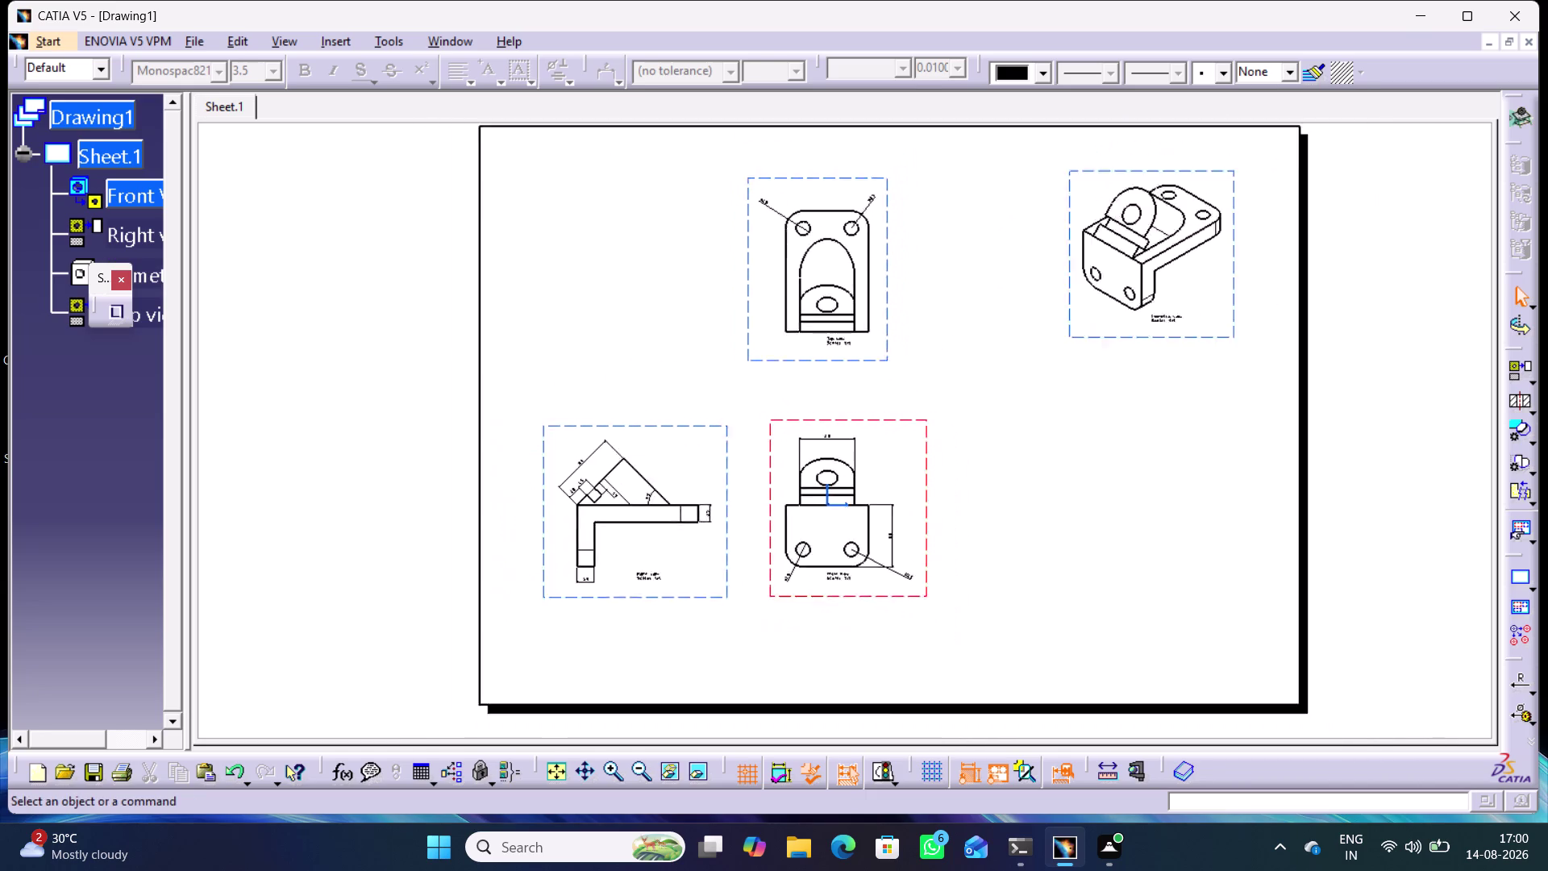
middle_drag(1070, 475, 1072, 485)
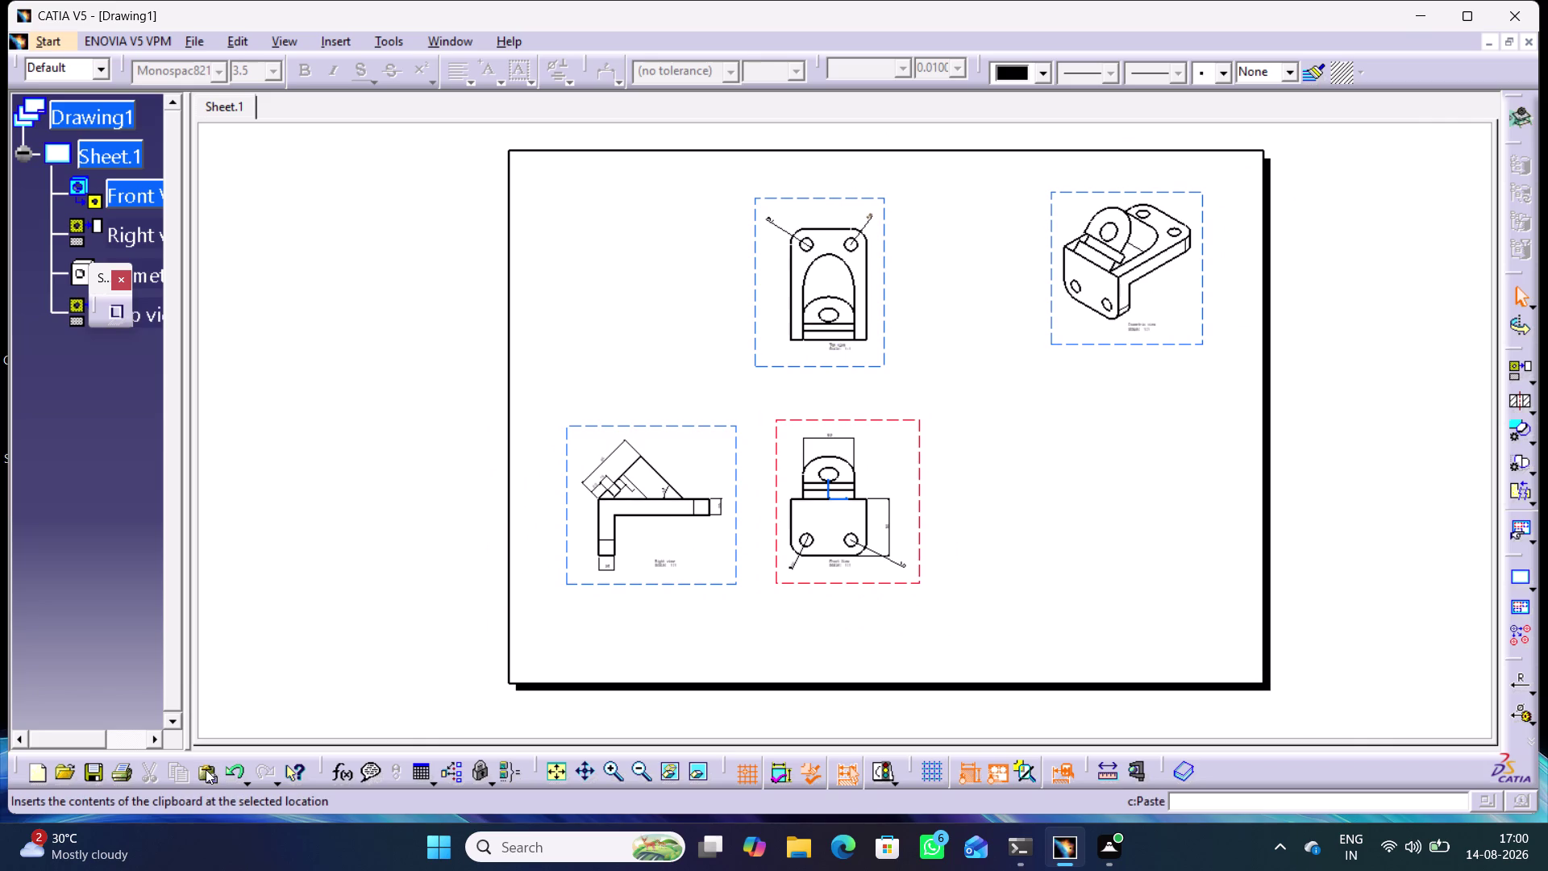
click(122, 768)
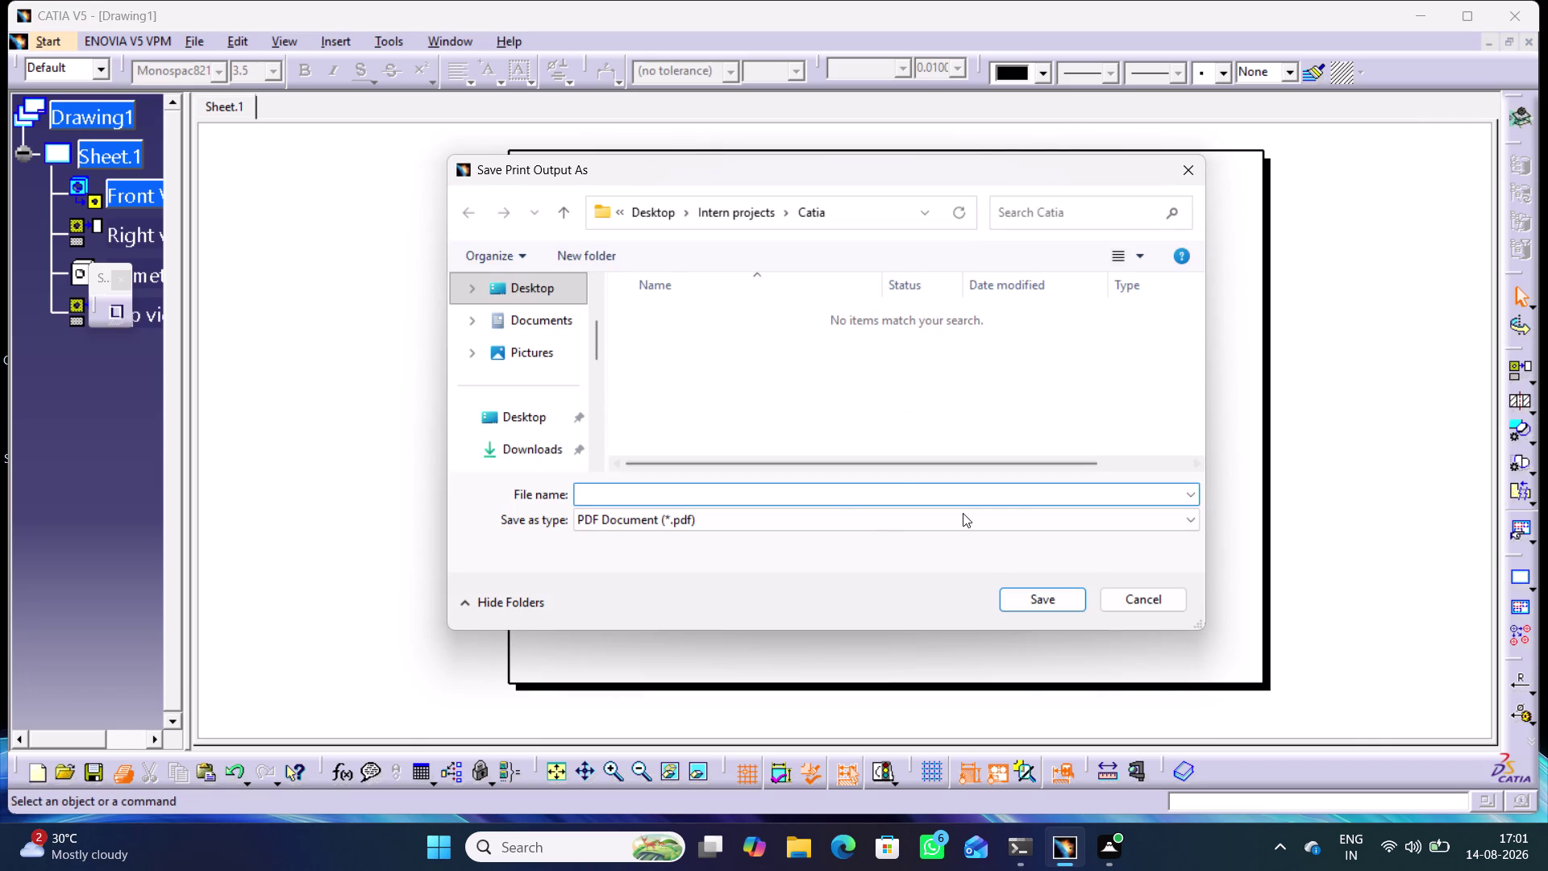
Save the PDF as 'part 1' in Desktop > Intern projects > Catia, then stop the macro.
text(p)
text(art)
key(space)
text(1)
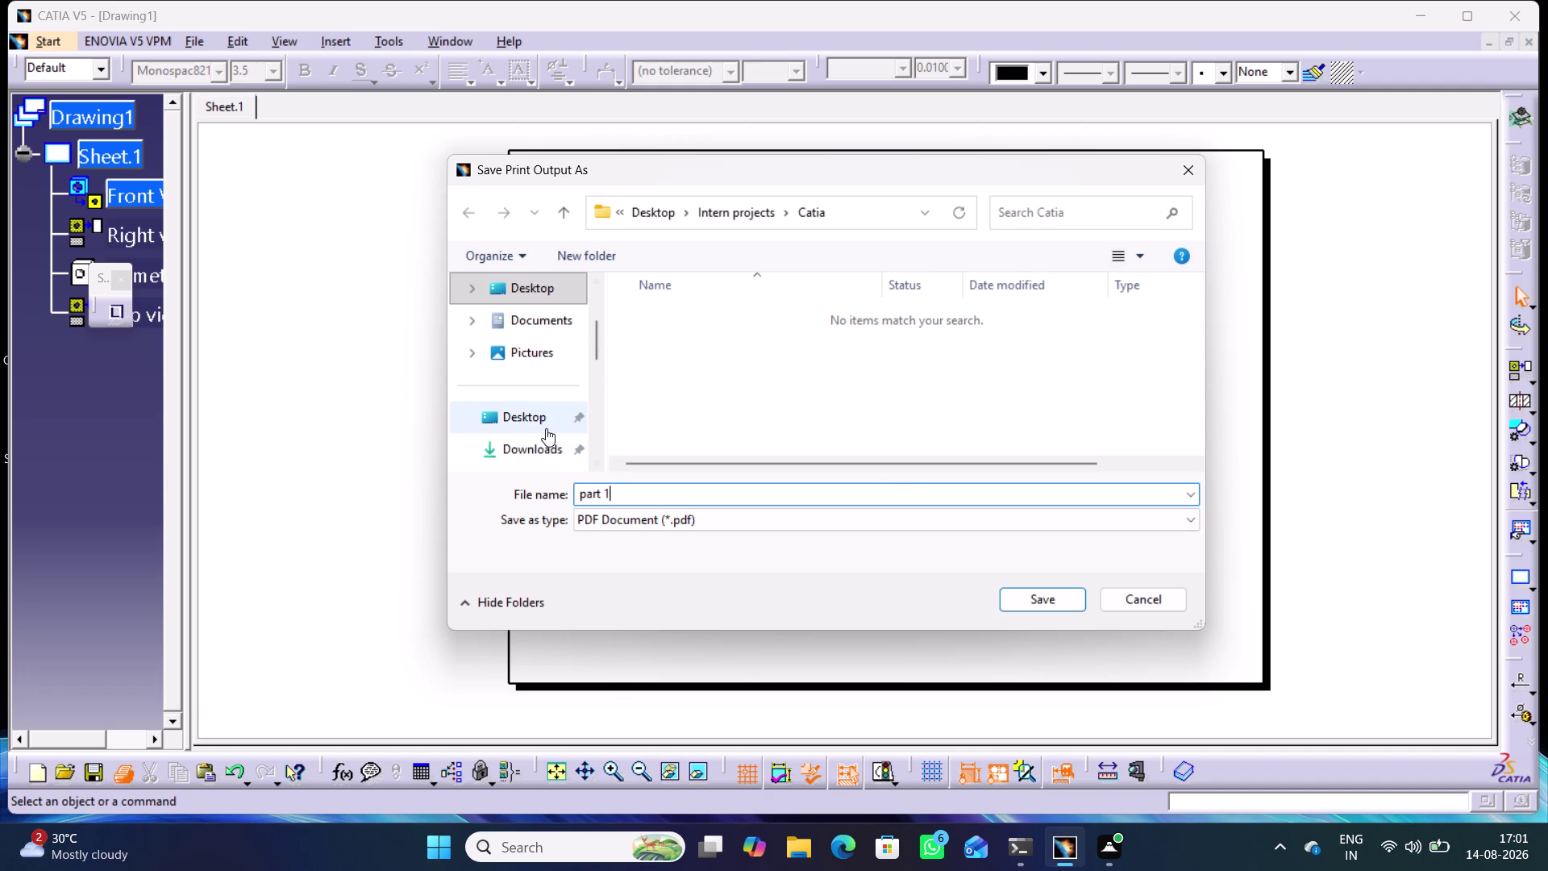
click(540, 426)
click(686, 315)
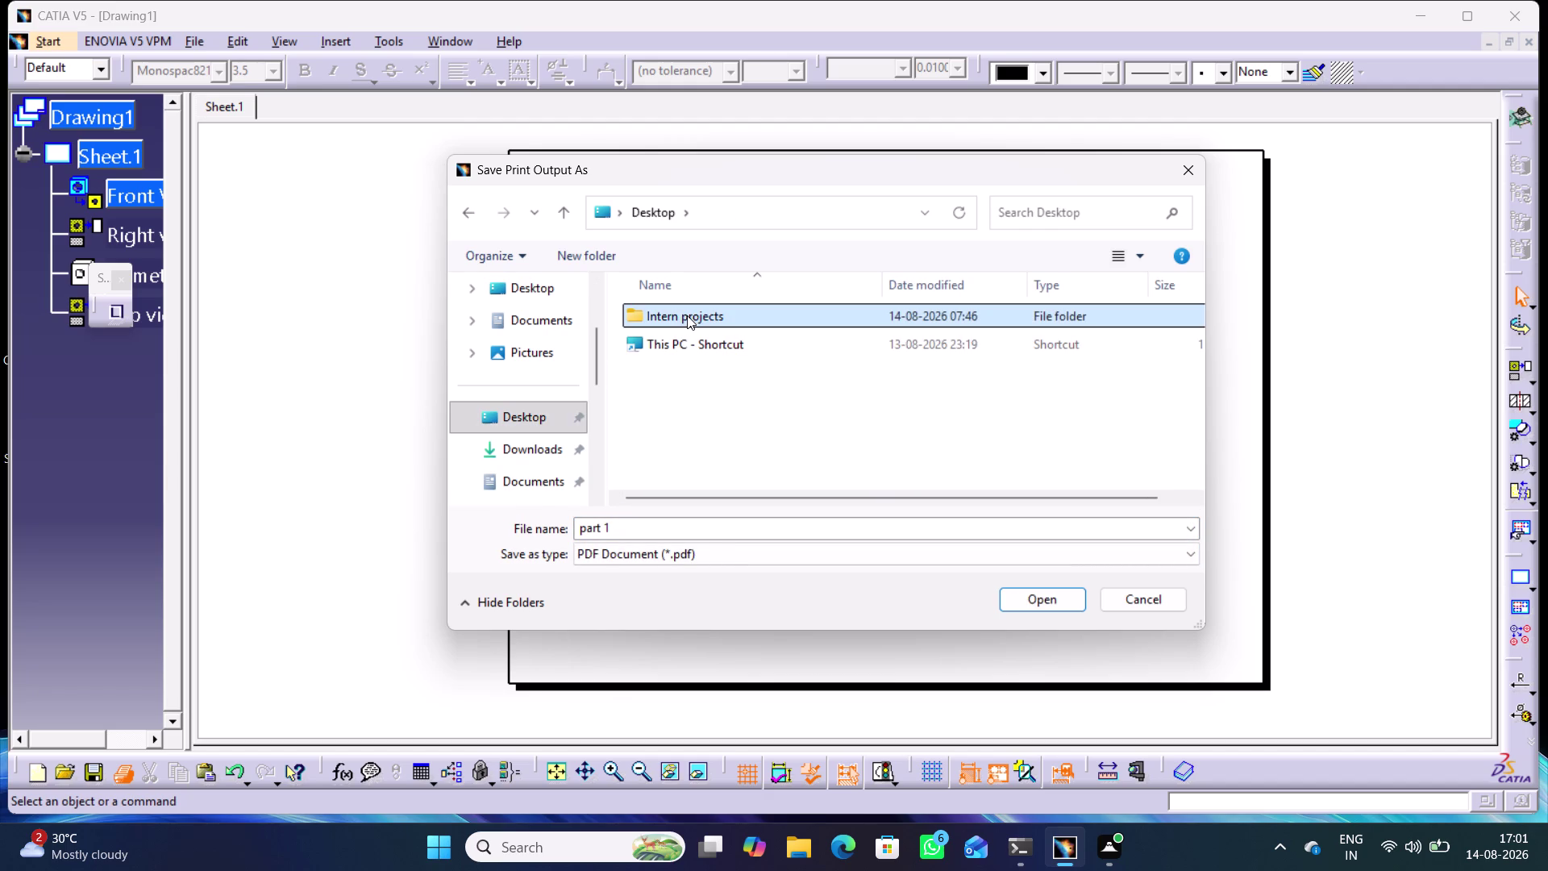
double_click(687, 315)
double_click(678, 323)
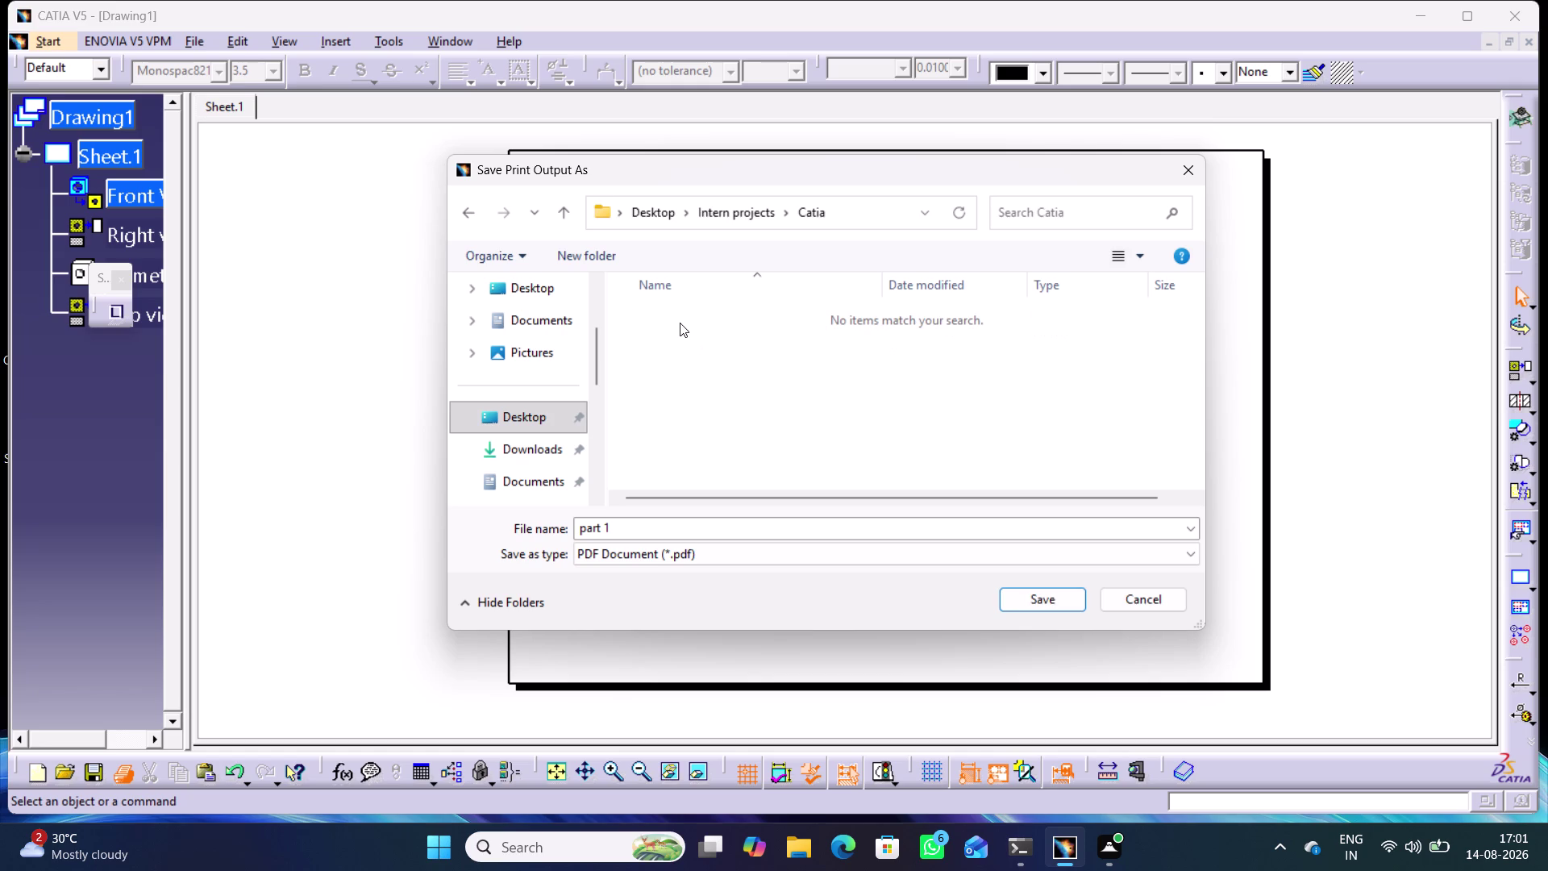
click(1036, 601)
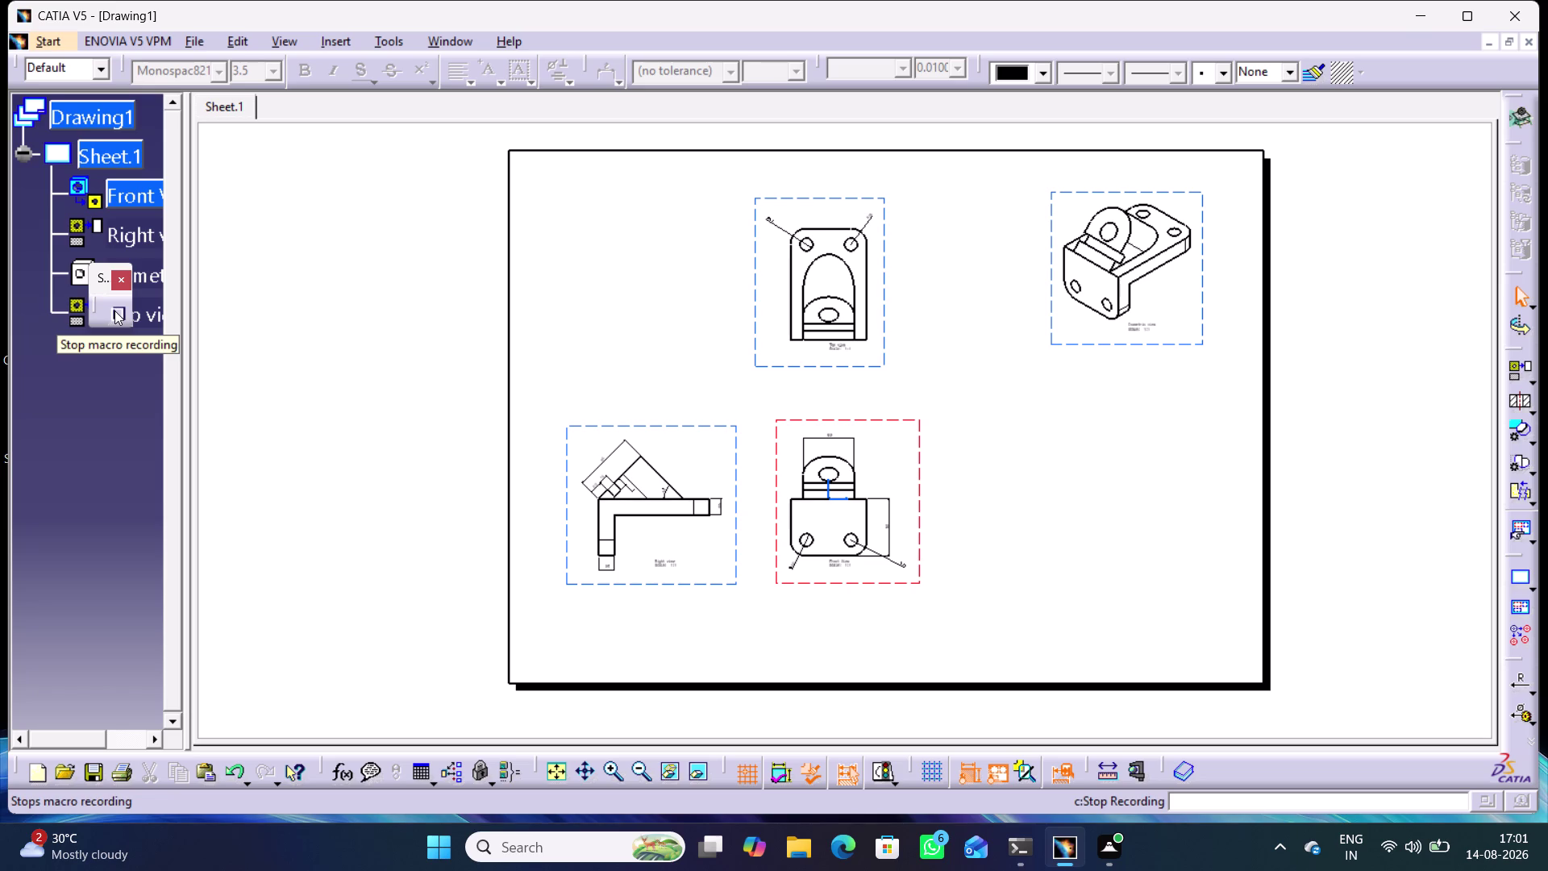
click(115, 310)
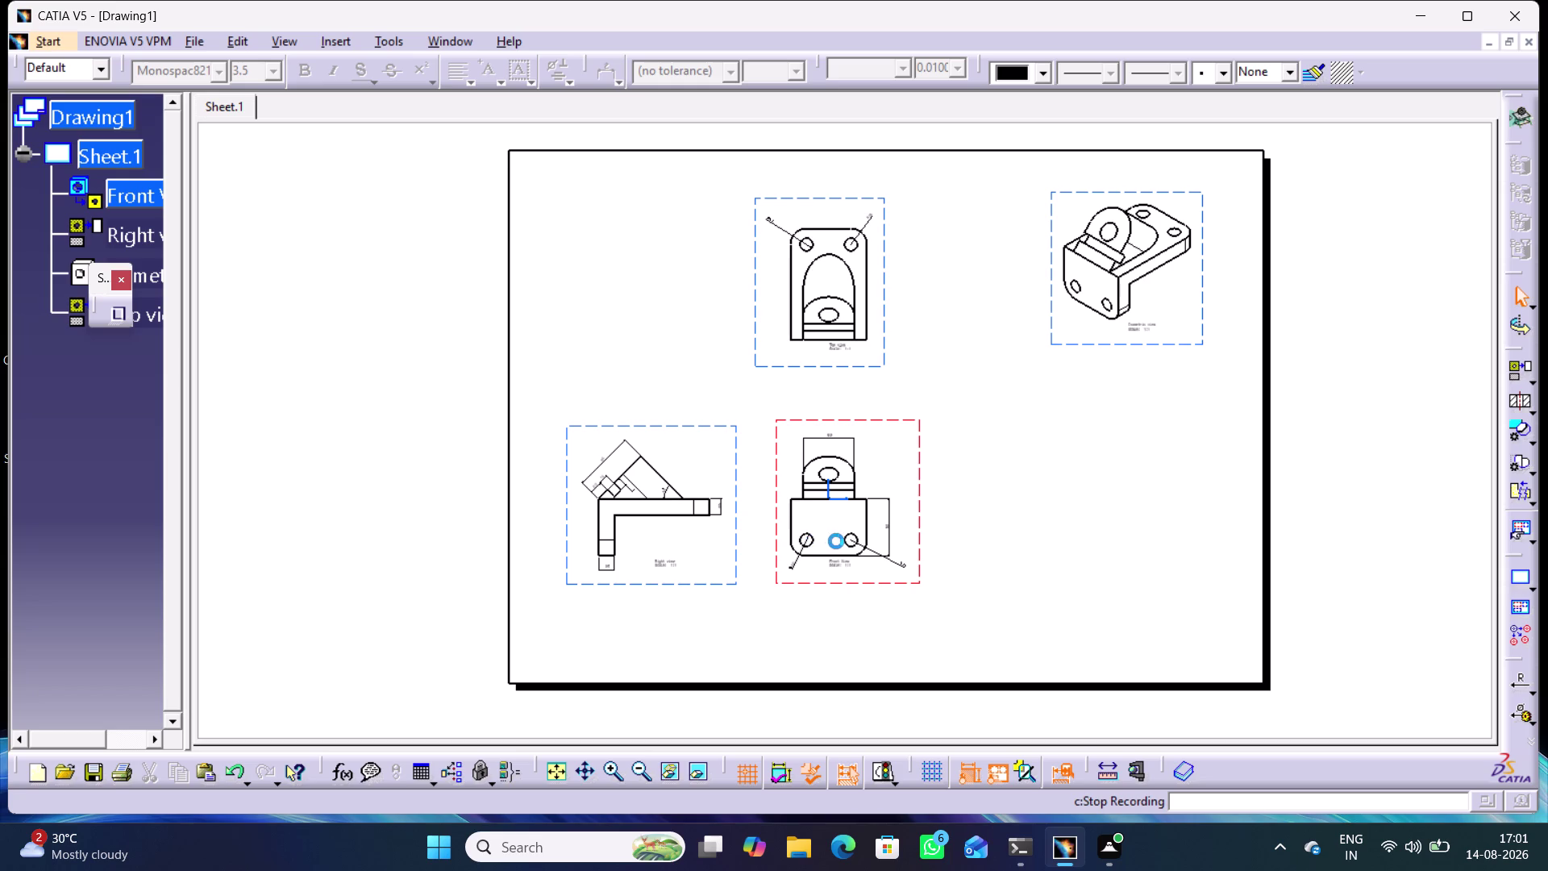